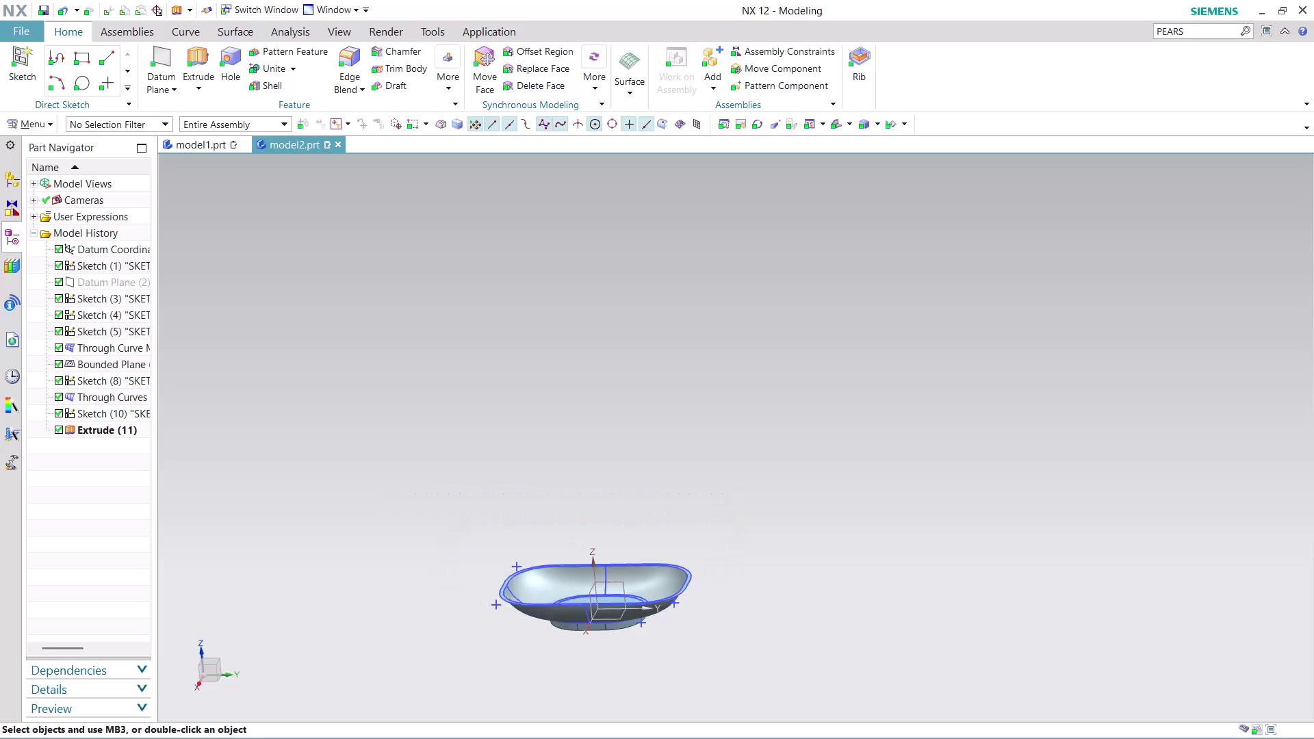
Orbit the bowl to a level, side-on view of the rim wall.
scroll(up, 3)
middle_drag(771, 599, 803, 532)
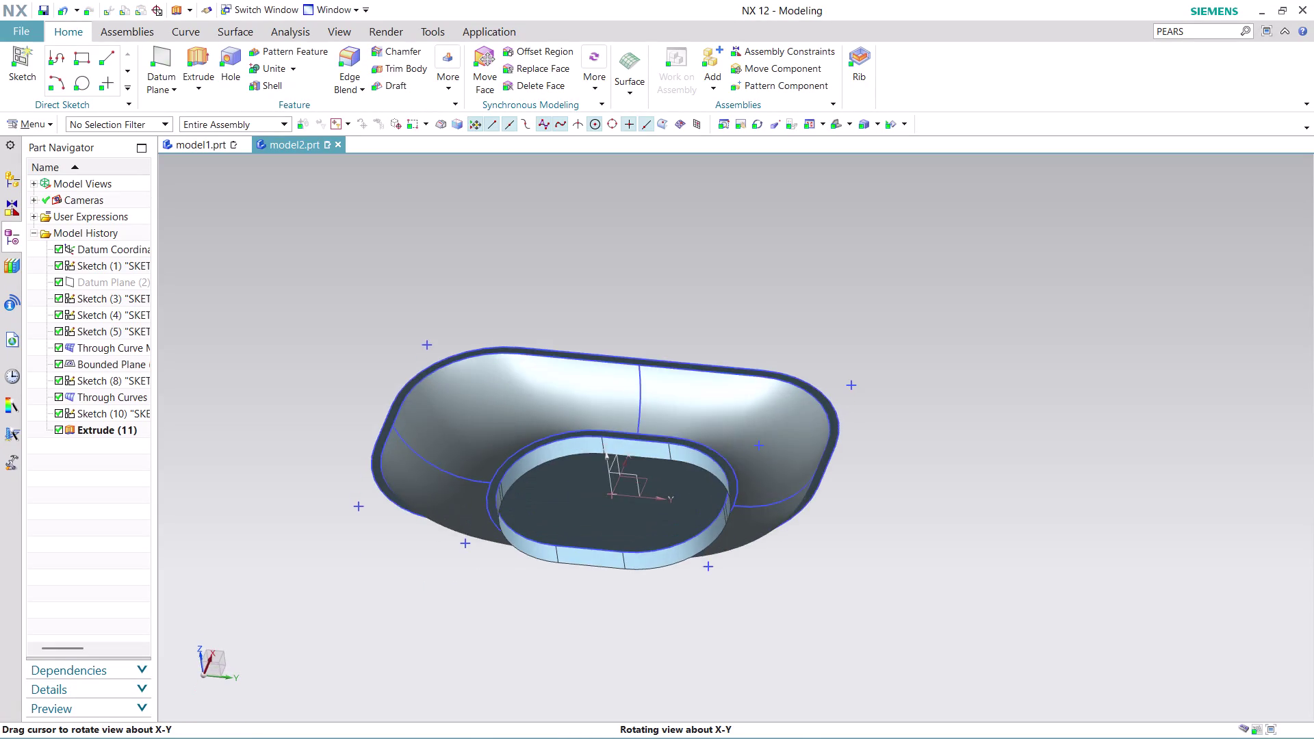
middle_drag(803, 532, 783, 566)
scroll(up, 3)
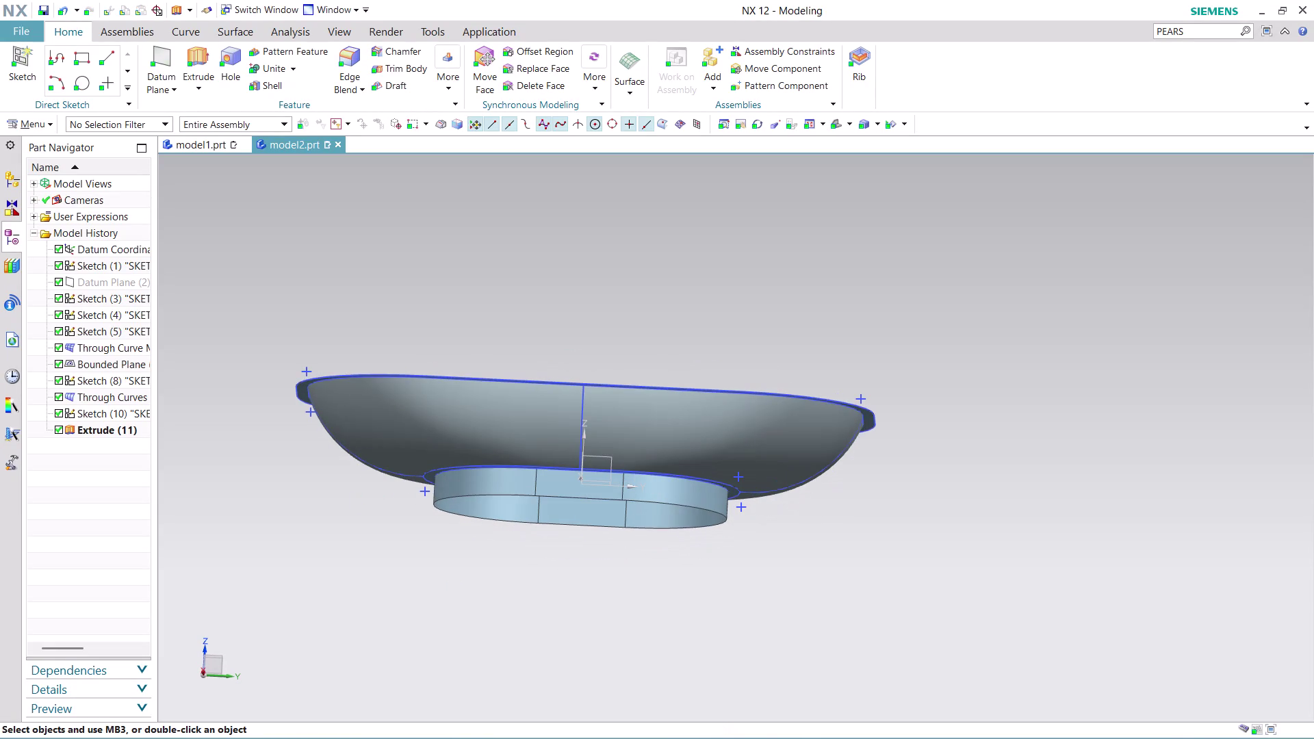
middle_drag(674, 563, 683, 581)
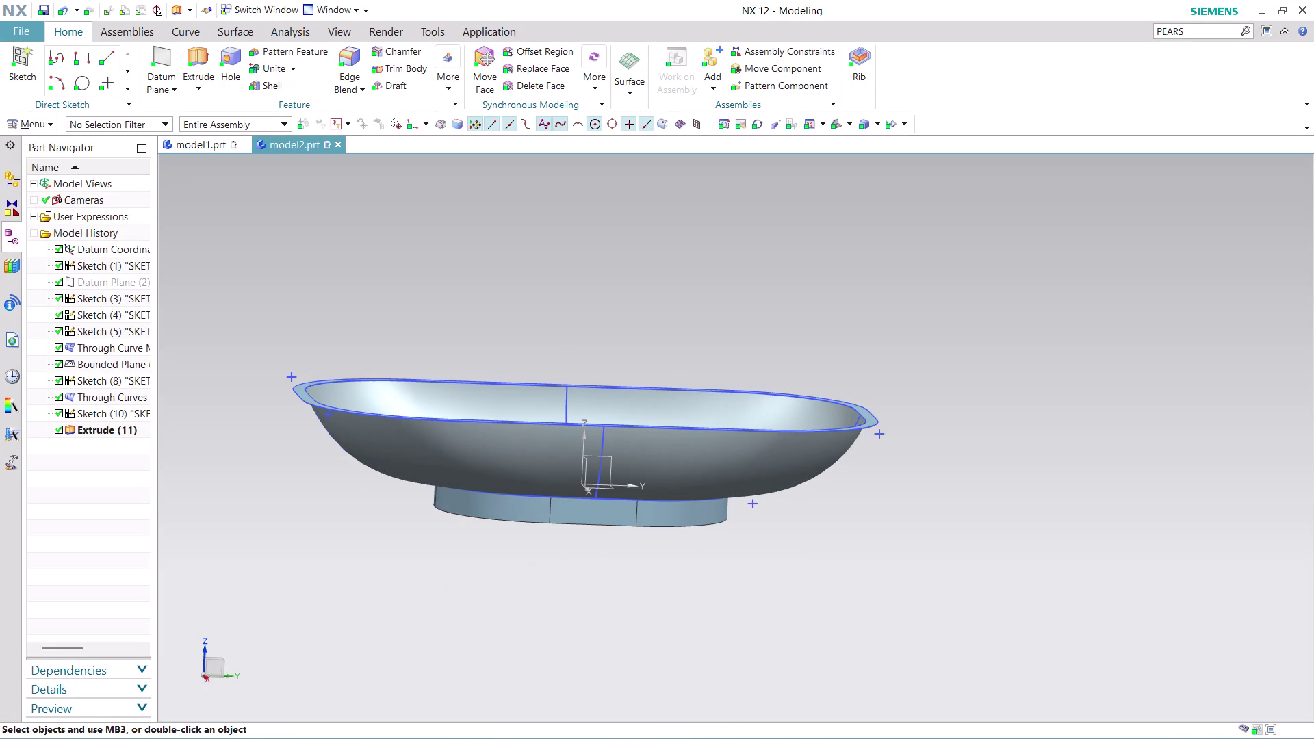
middle_drag(679, 576, 677, 566)
middle_click(676, 566)
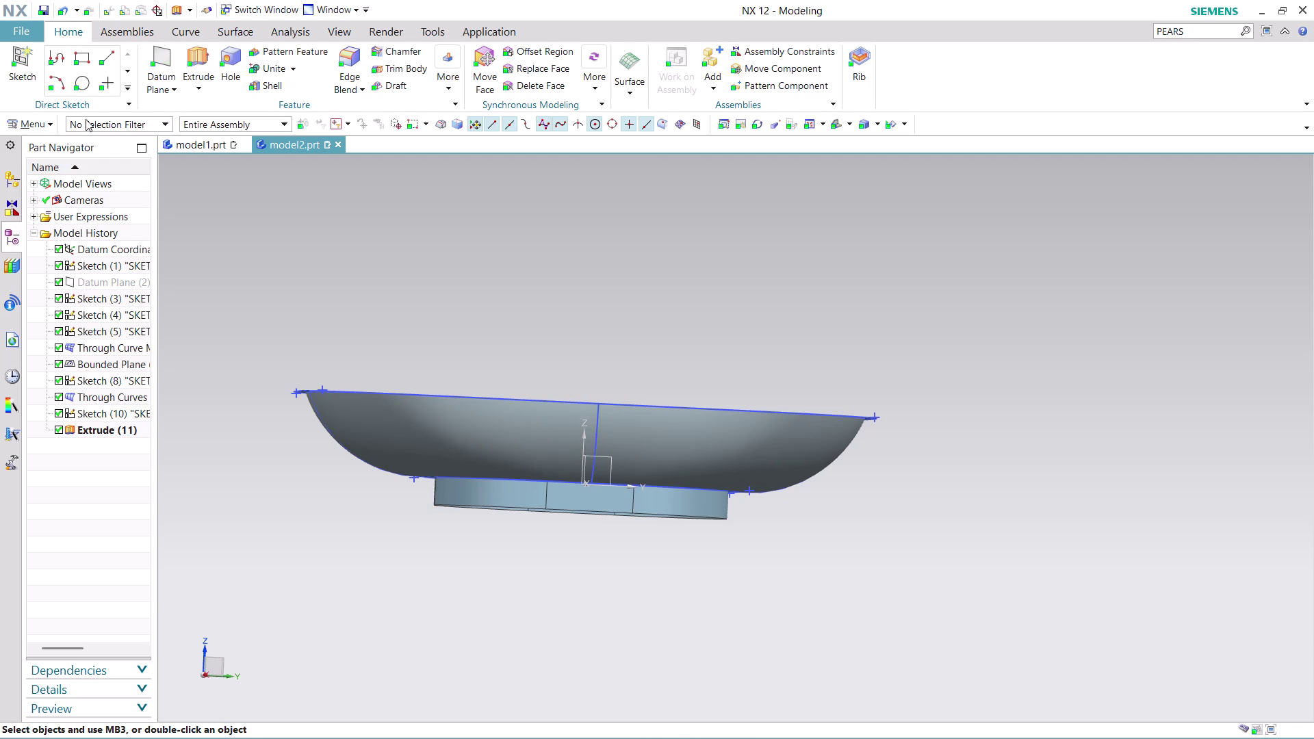
Create a sketch on the rim's side face with horizontal vector and origin point set.
click(42, 121)
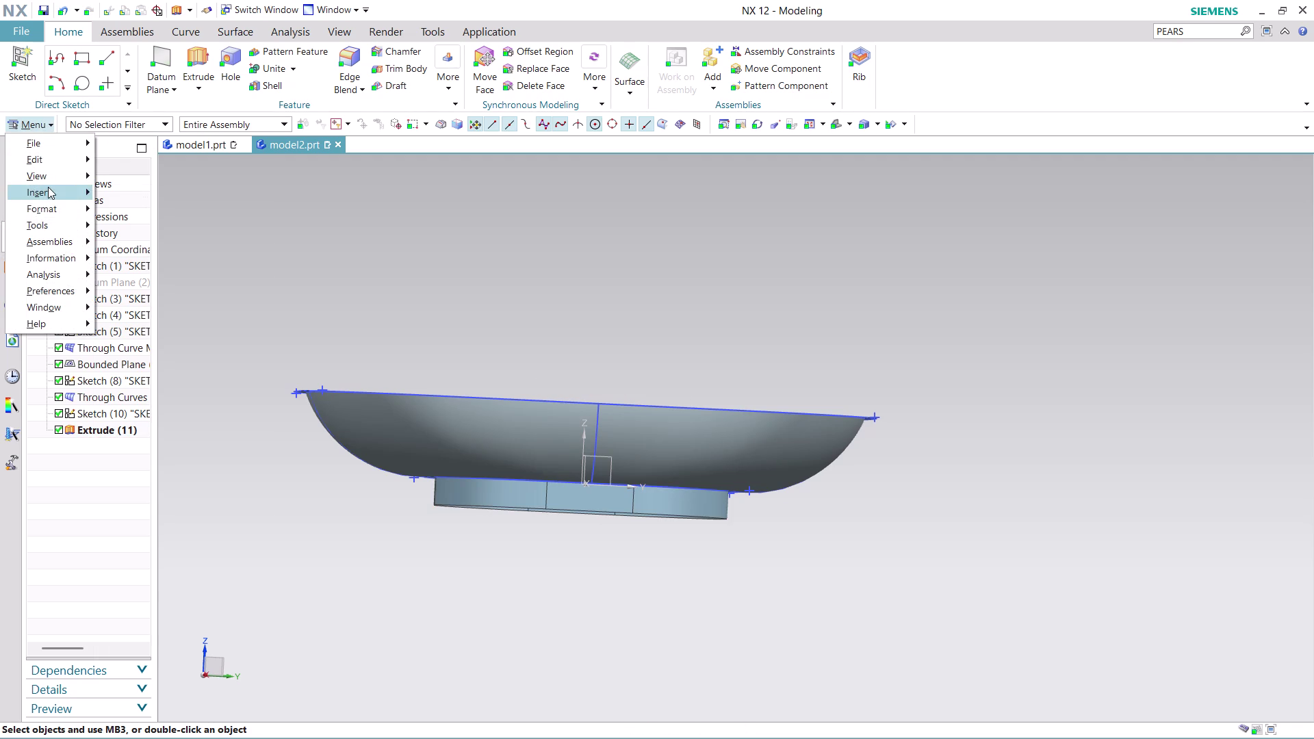
click(159, 207)
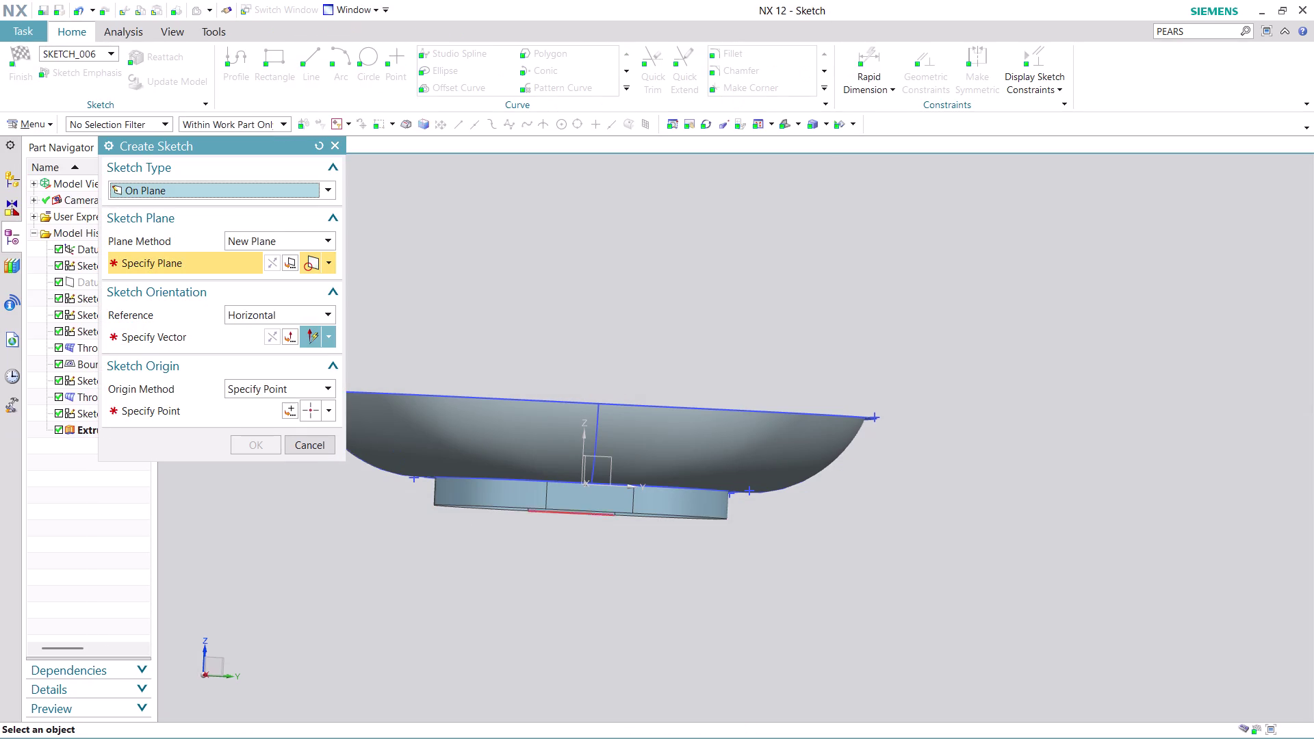
click(610, 468)
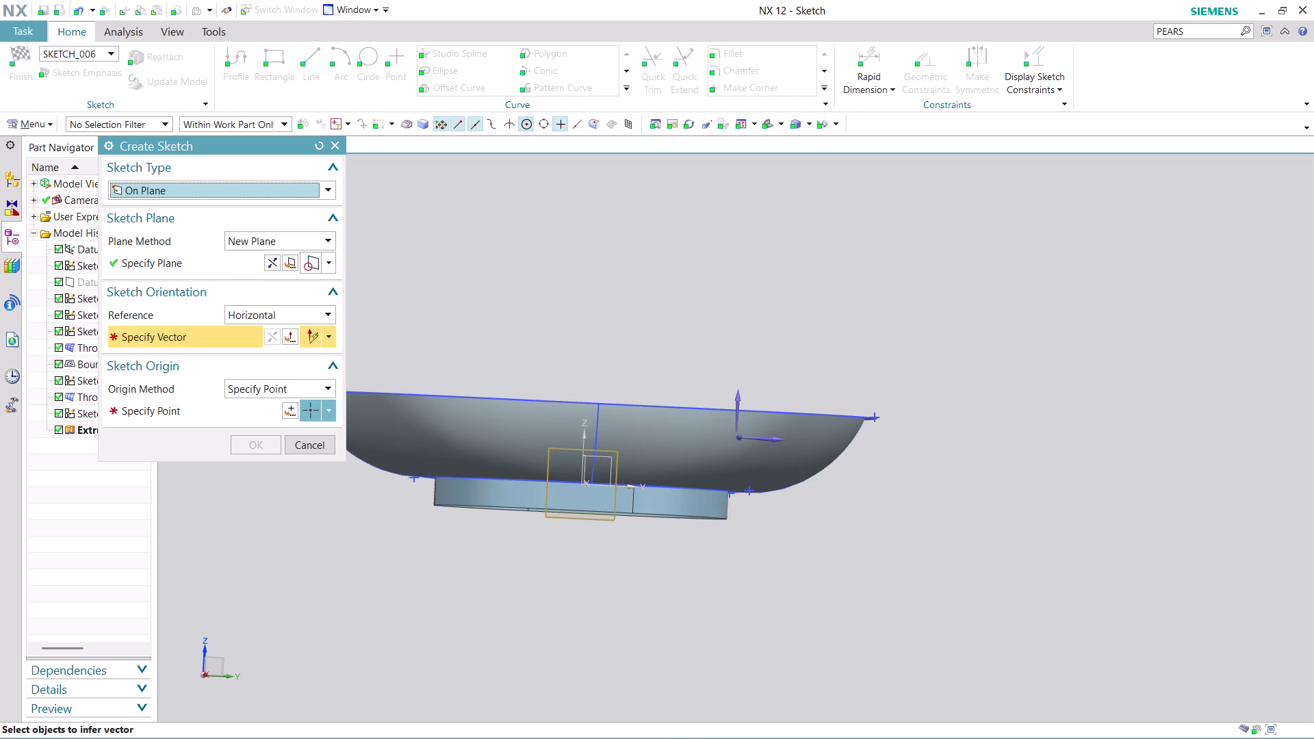
click(775, 441)
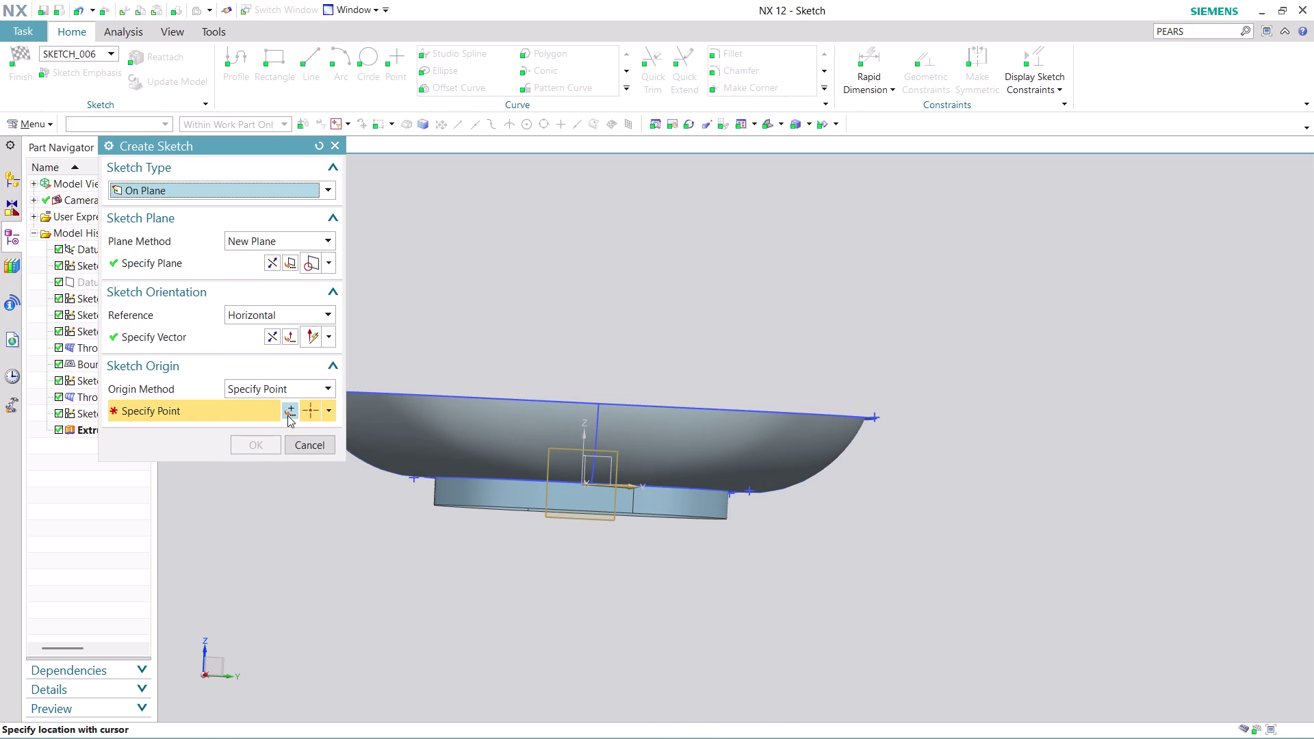
click(288, 415)
click(262, 430)
click(262, 443)
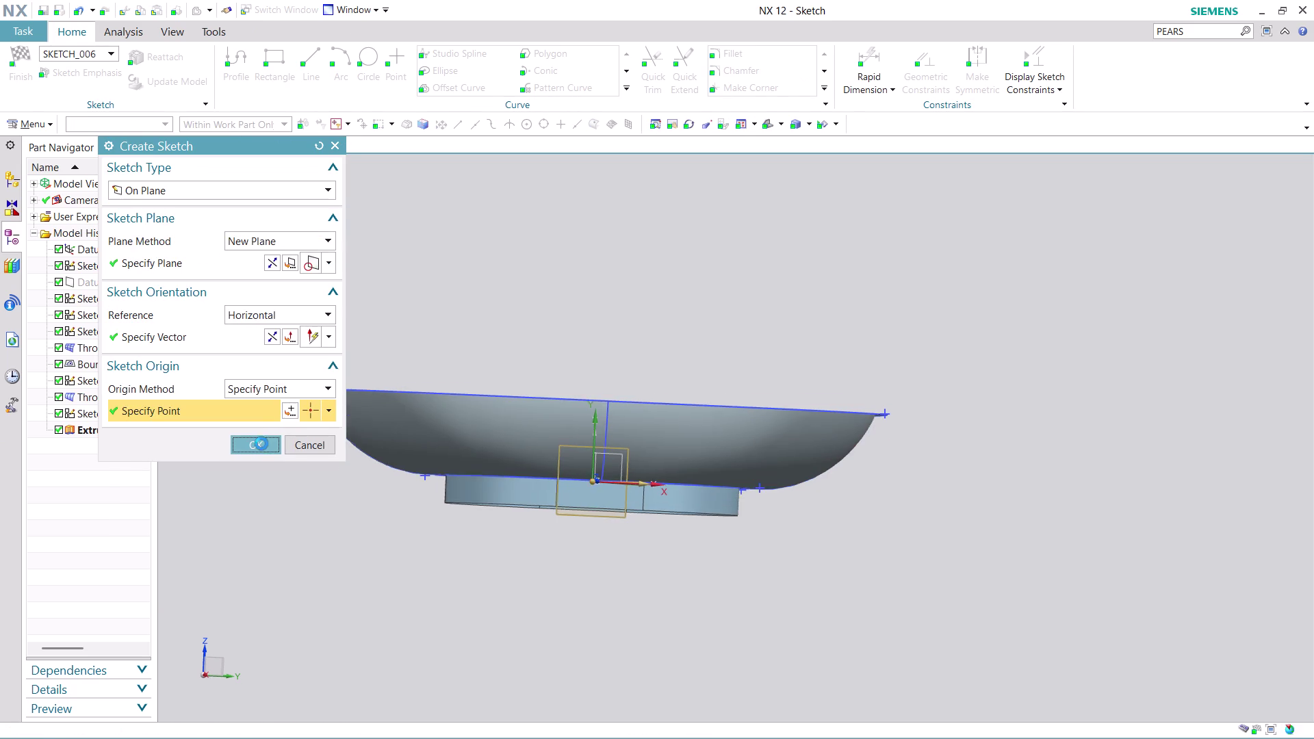
scroll(up, 3)
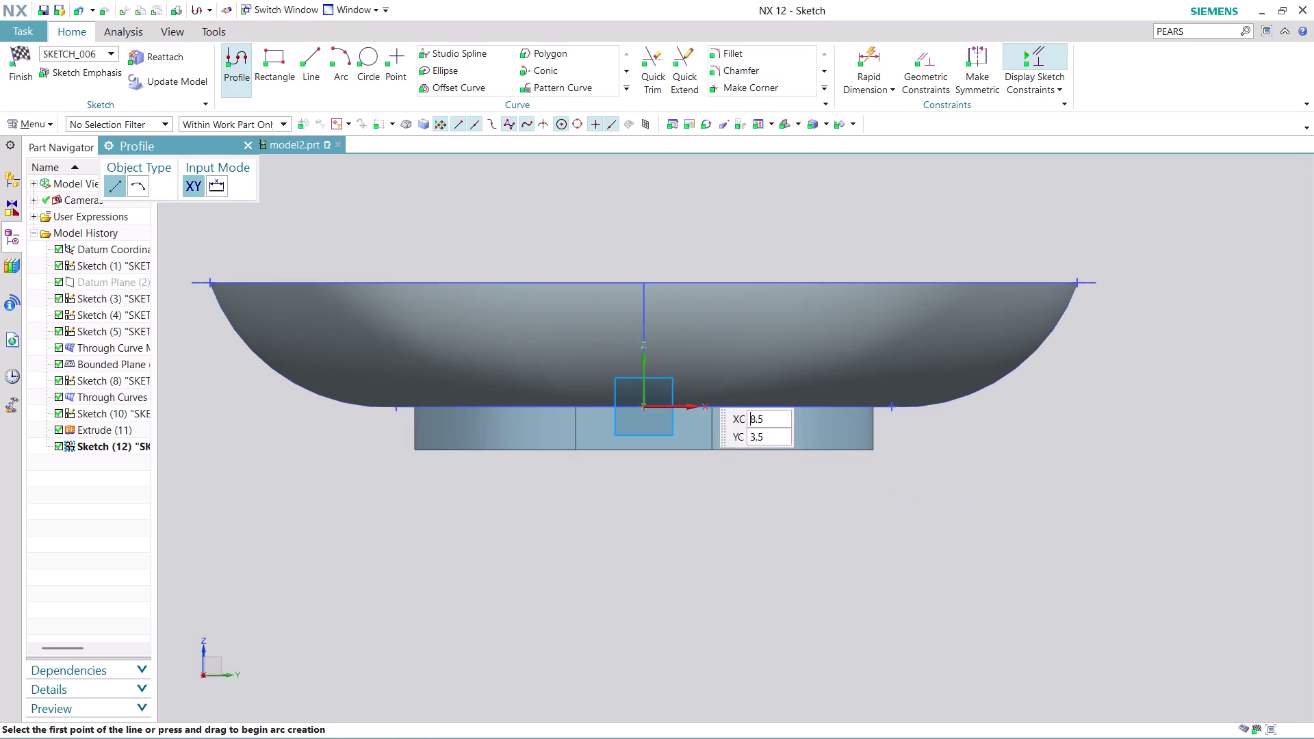
Try an arc across the rim's bottom edge with radius 15, then 10, and undo it.
scroll(up, 3)
scroll(up, 3)
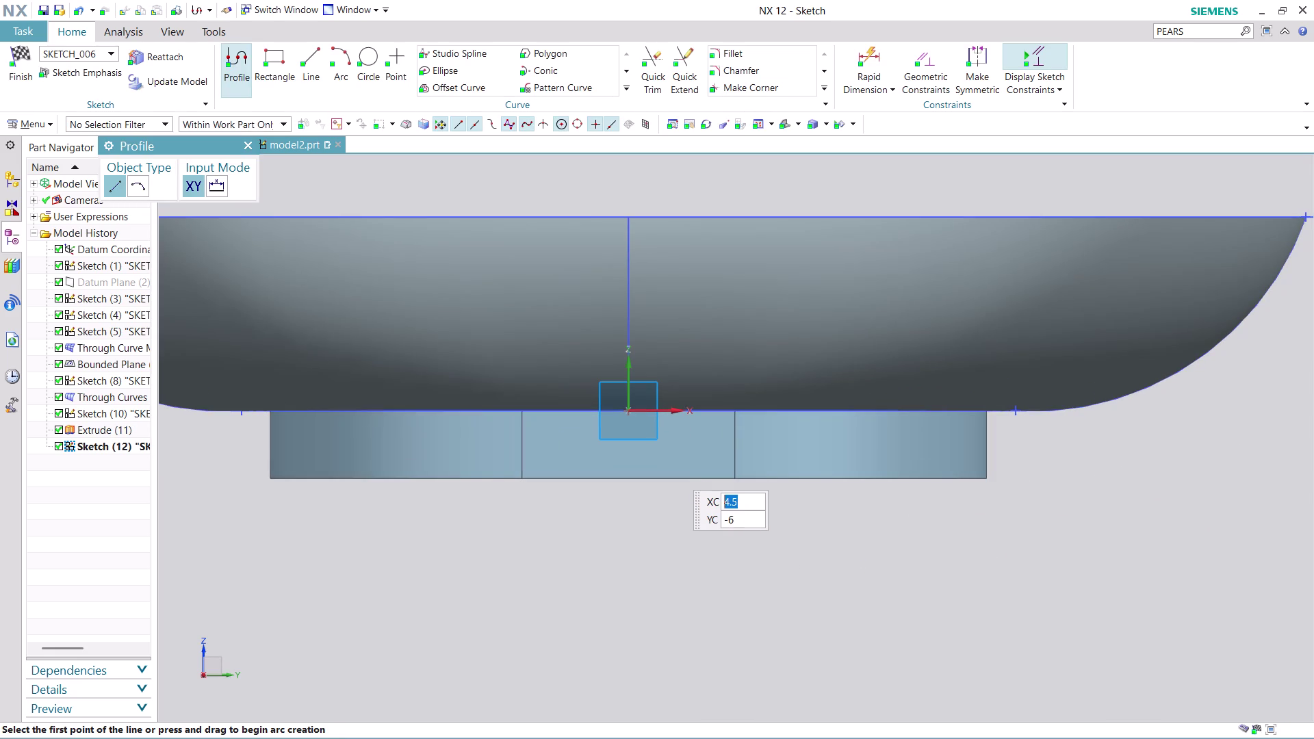
click(339, 54)
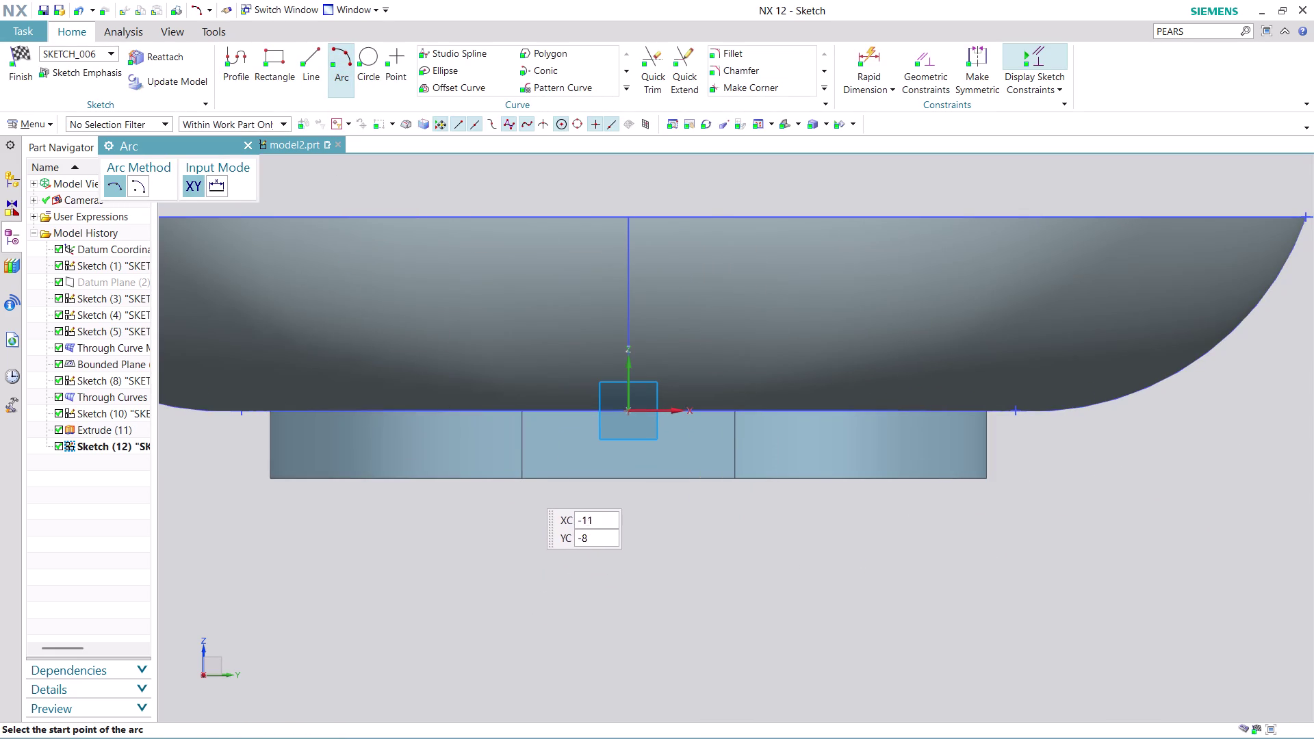
click(522, 478)
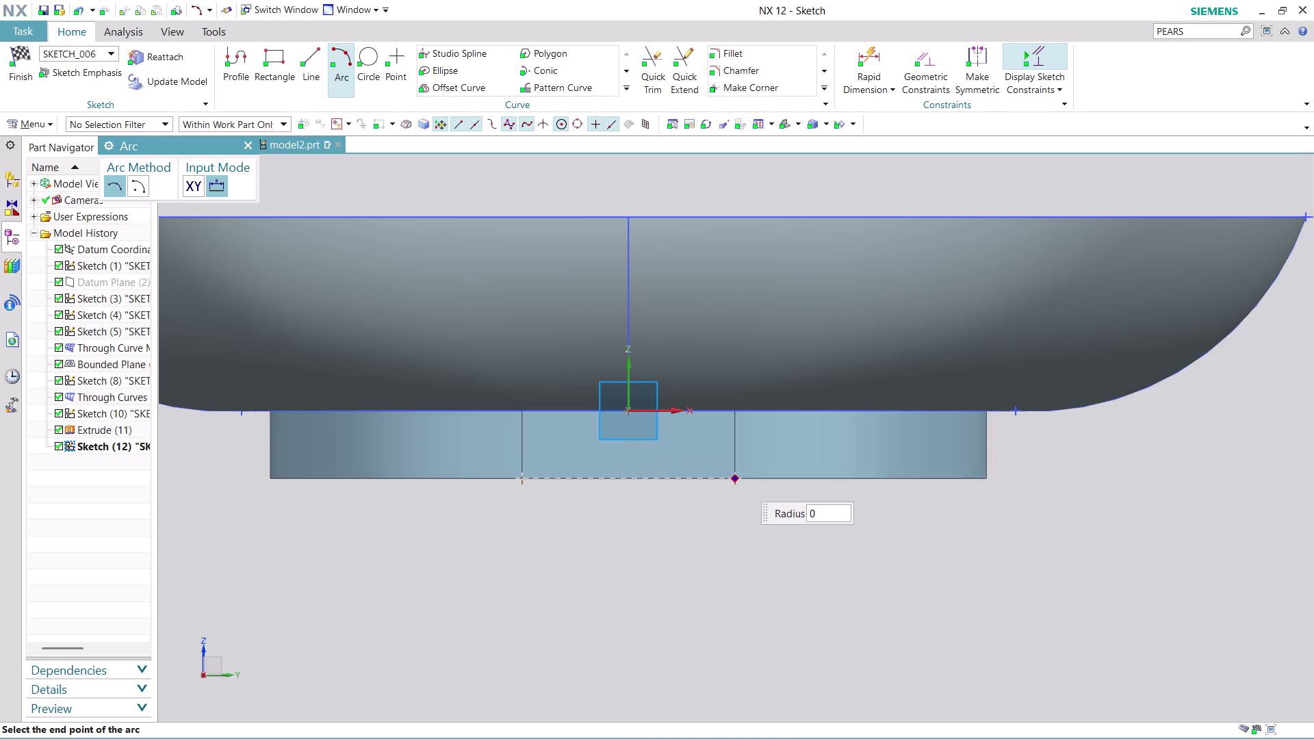
click(738, 479)
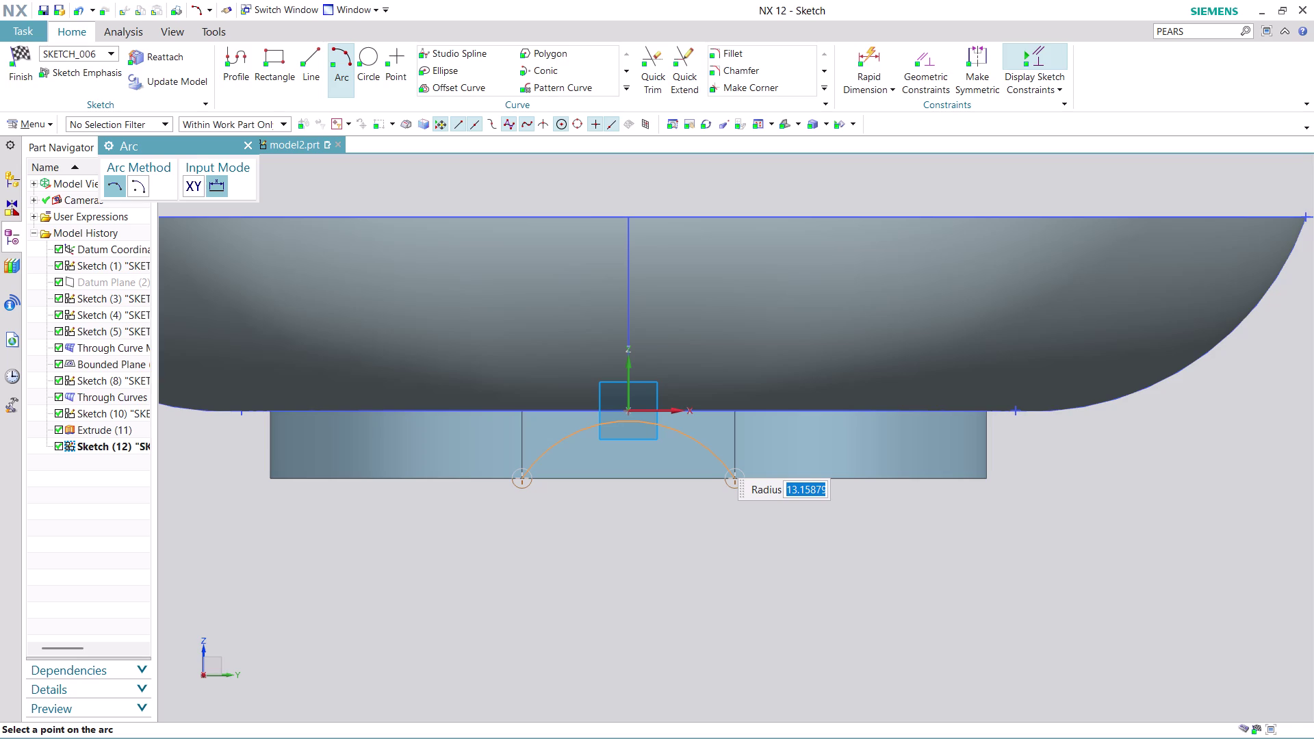
text(15)
key(Return)
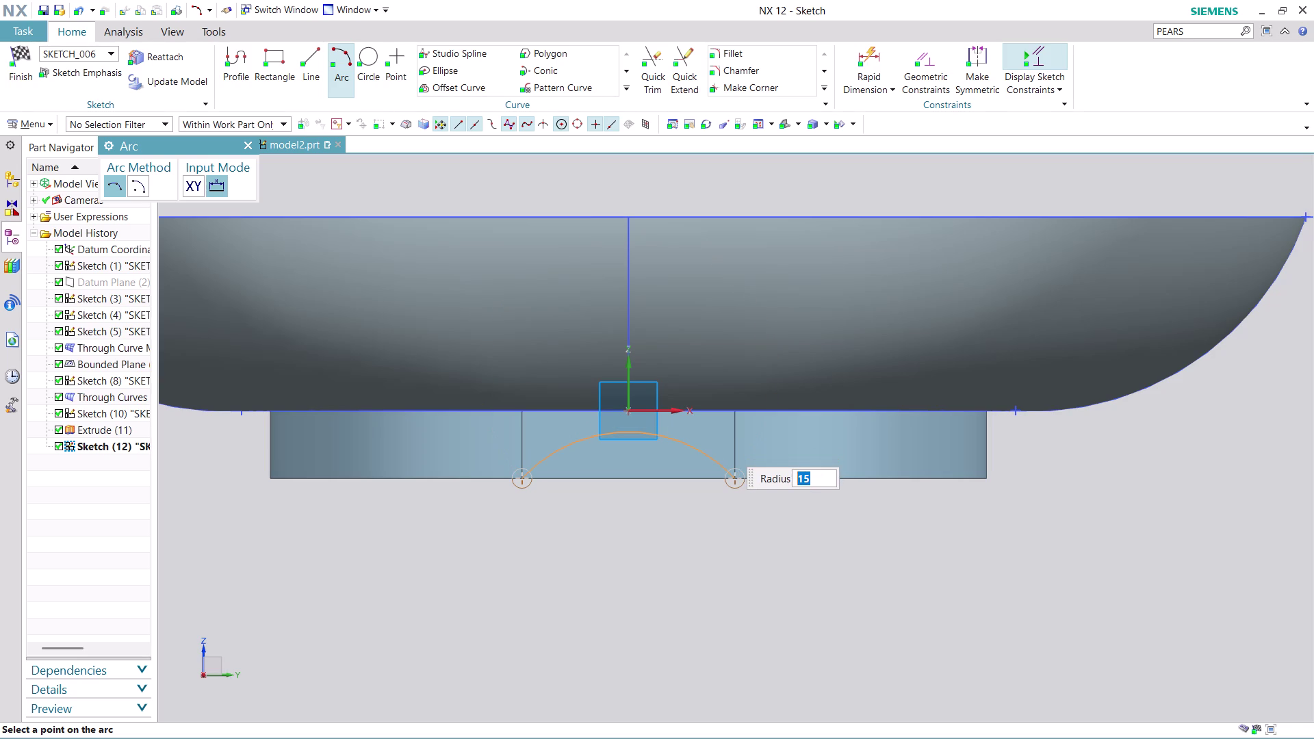
text(10)
key(Return)
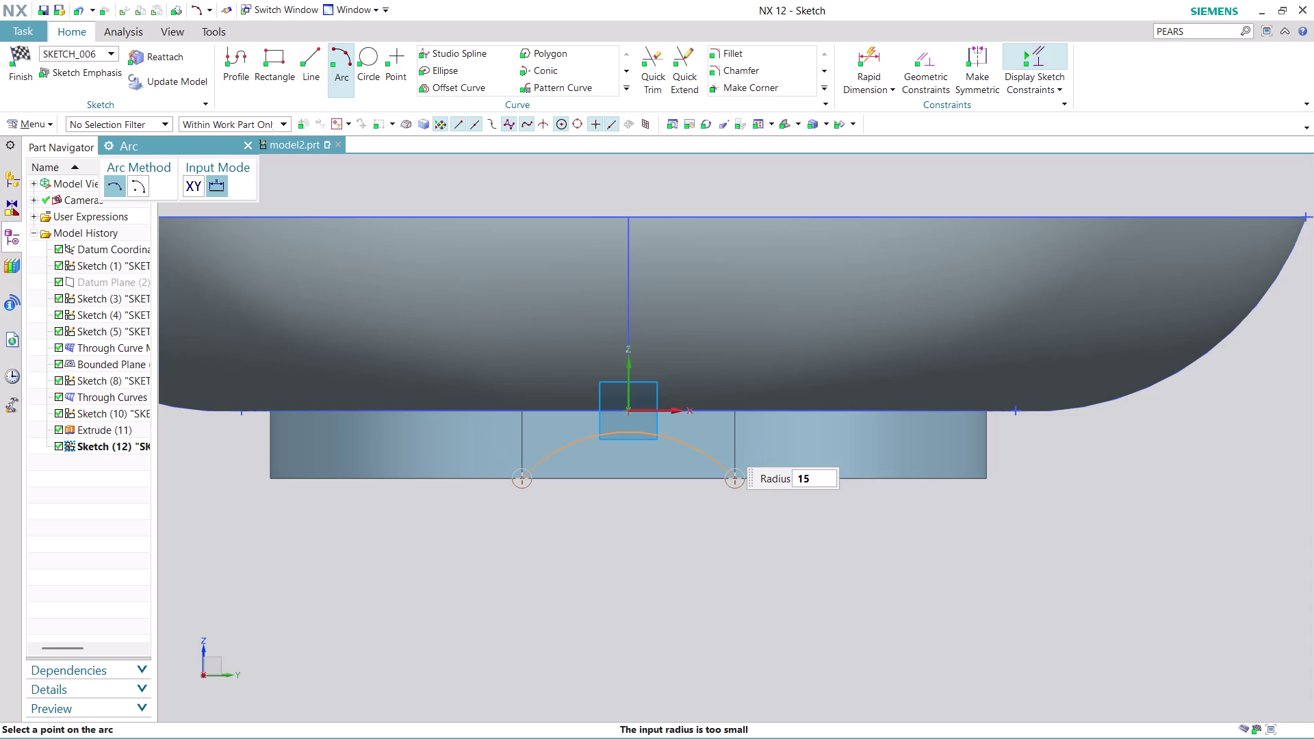
key(ctrl+z)
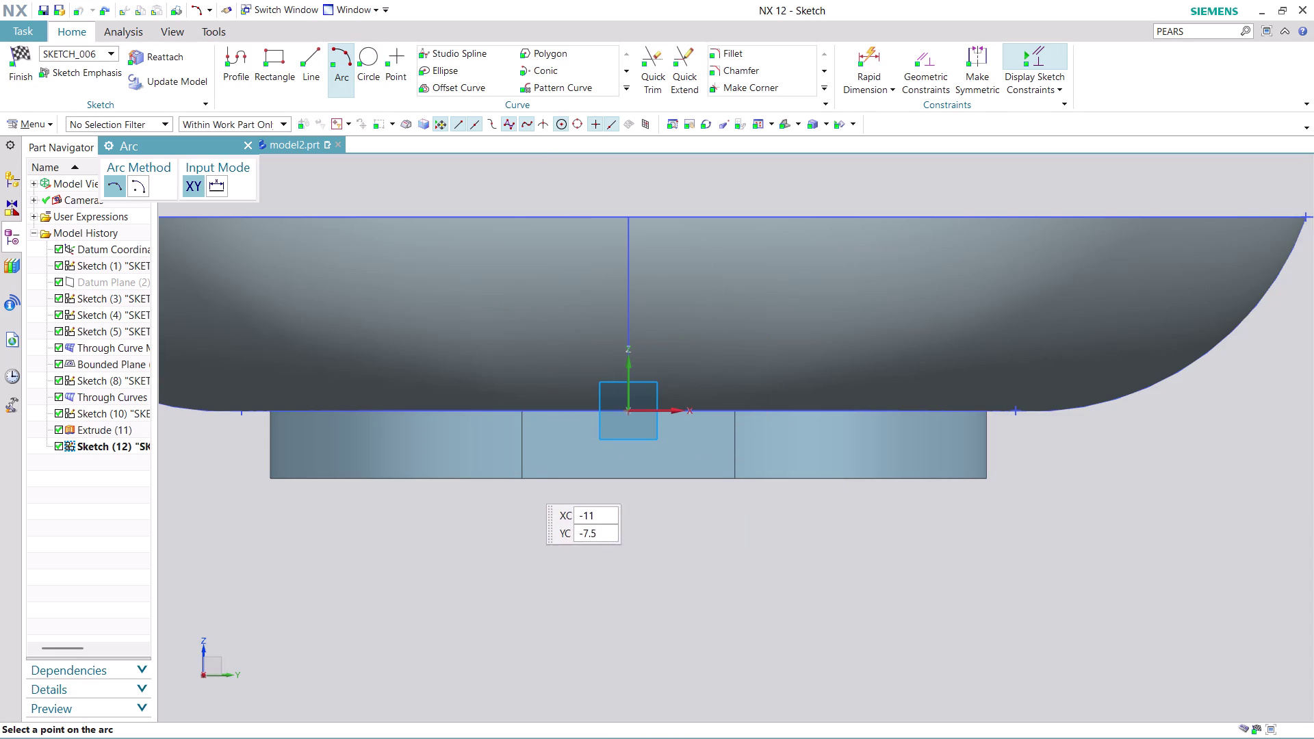
Draw a radius-12 arc between the bottom-edge endpoints, bulging upward.
click(519, 477)
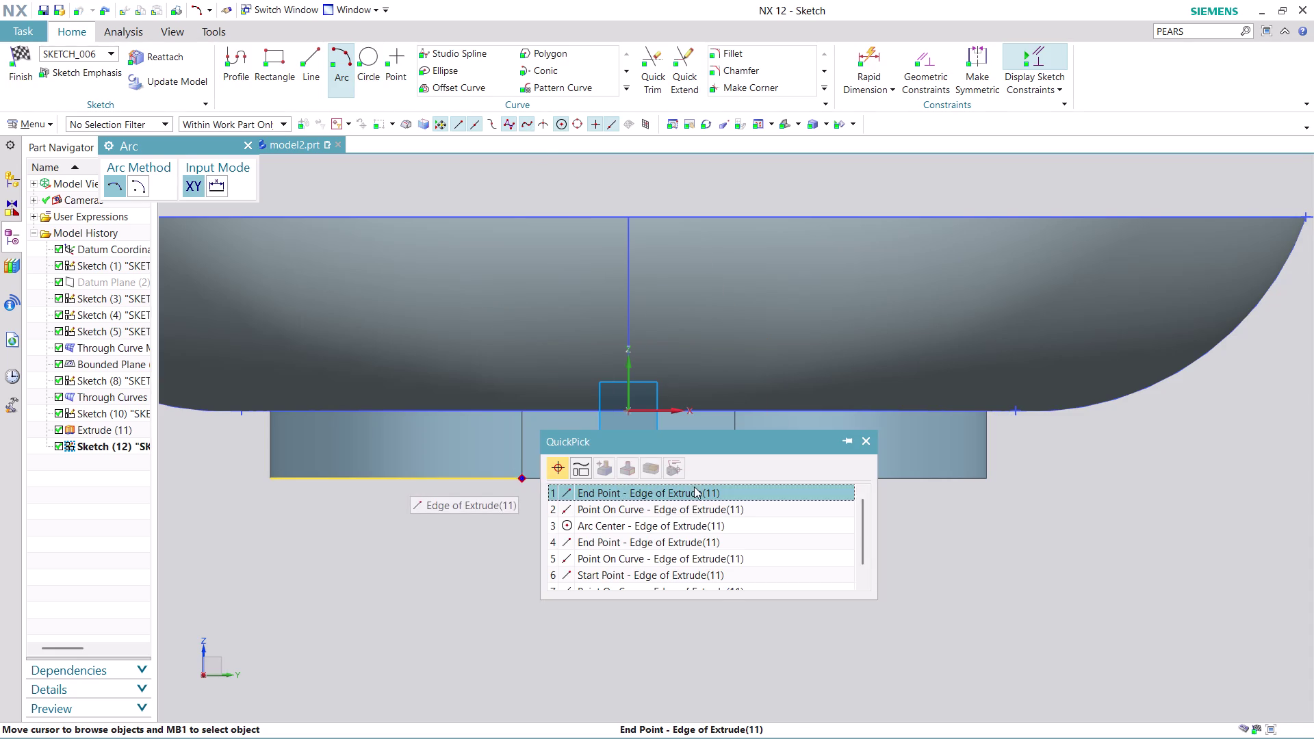
click(694, 491)
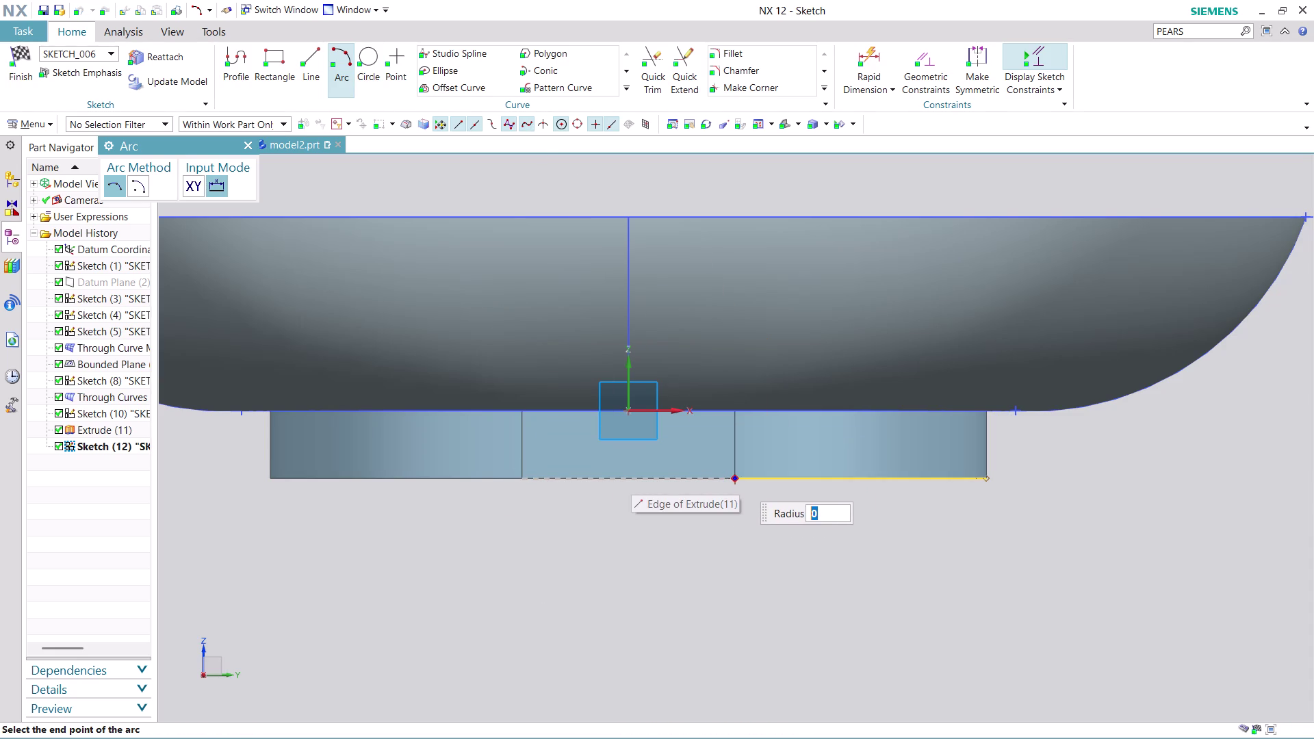
click(736, 476)
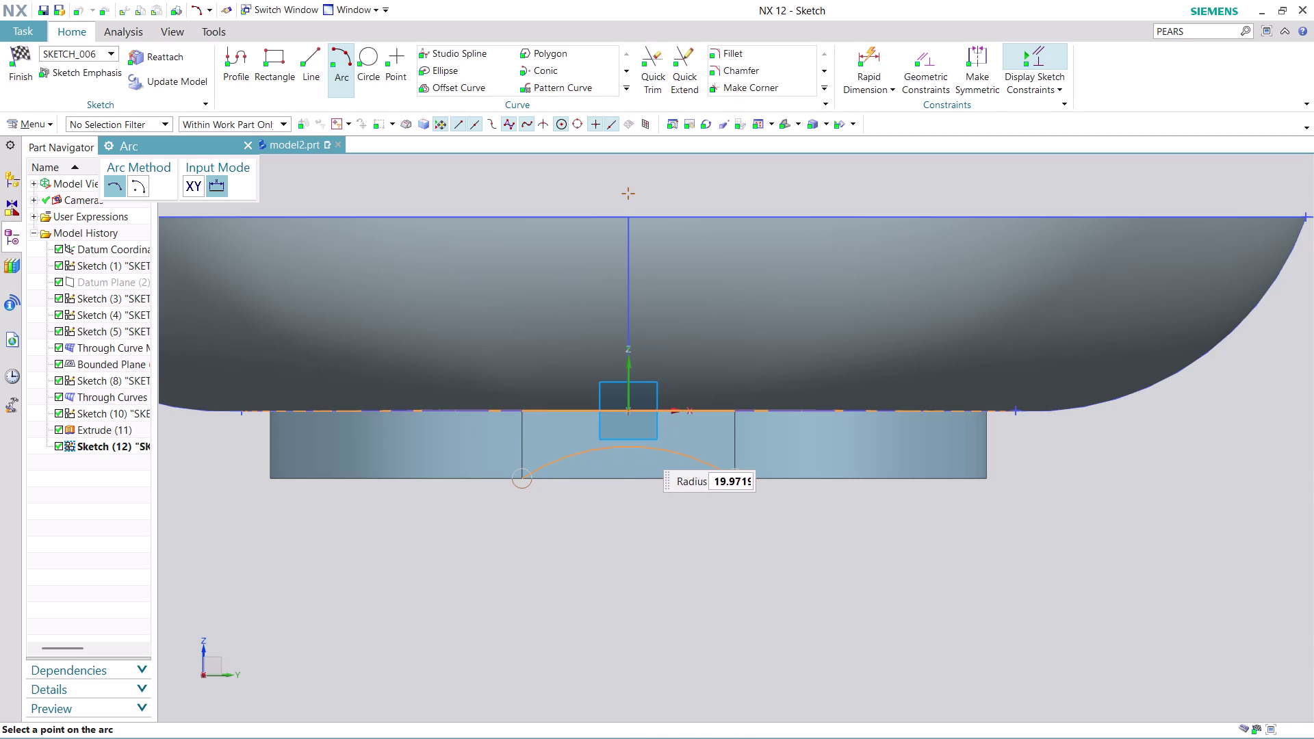
text(12)
key(Return)
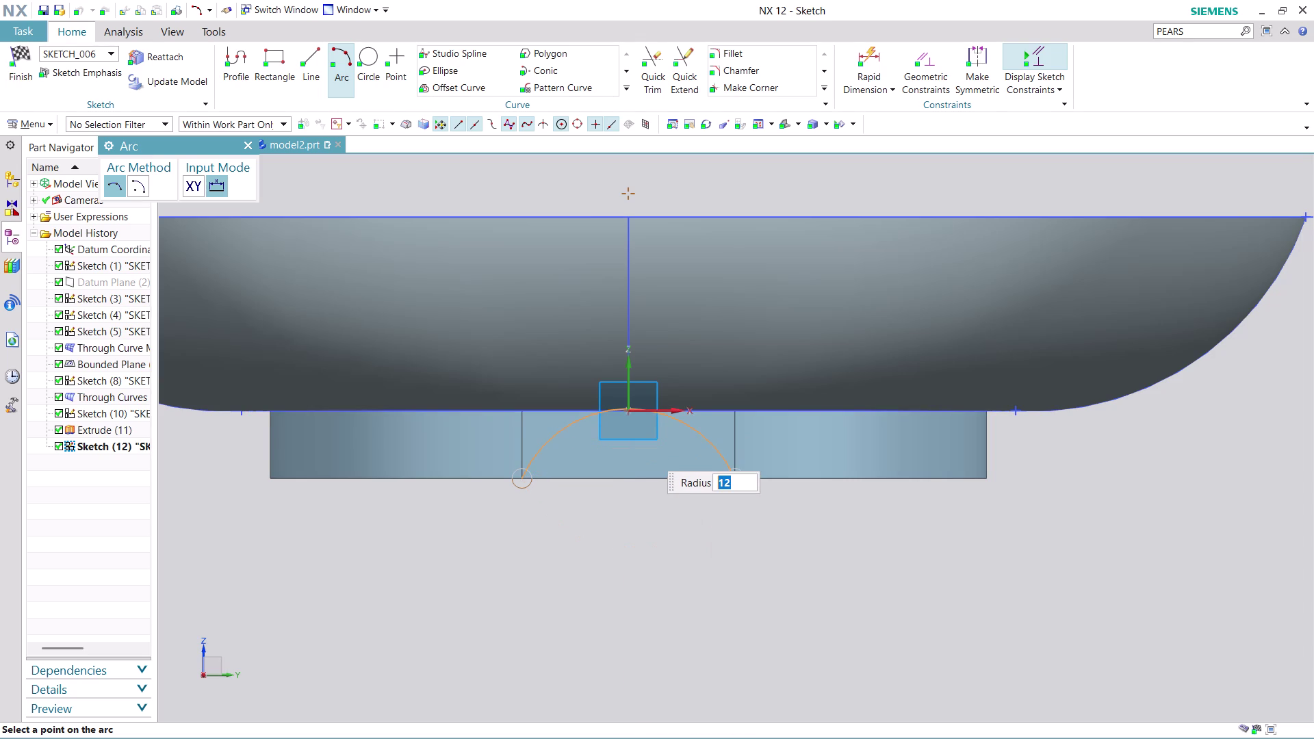
click(645, 449)
scroll(down, 3)
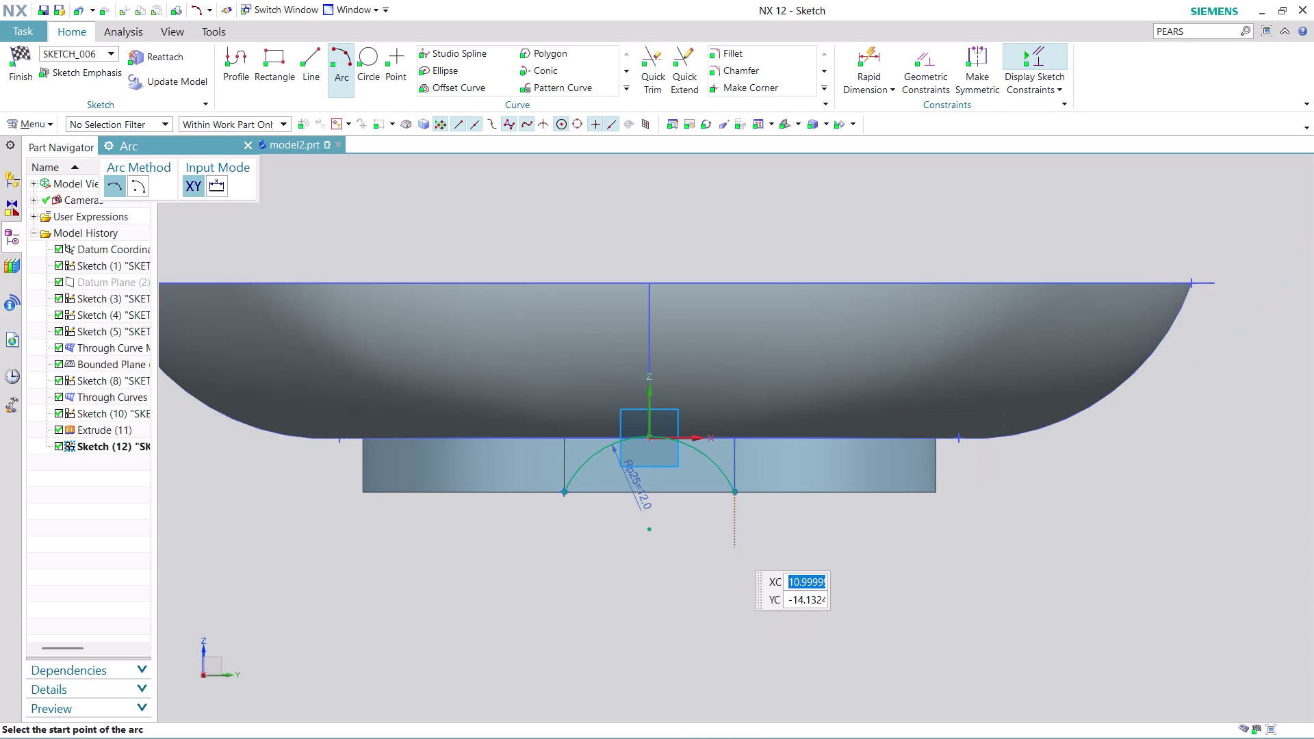
key(Escape)
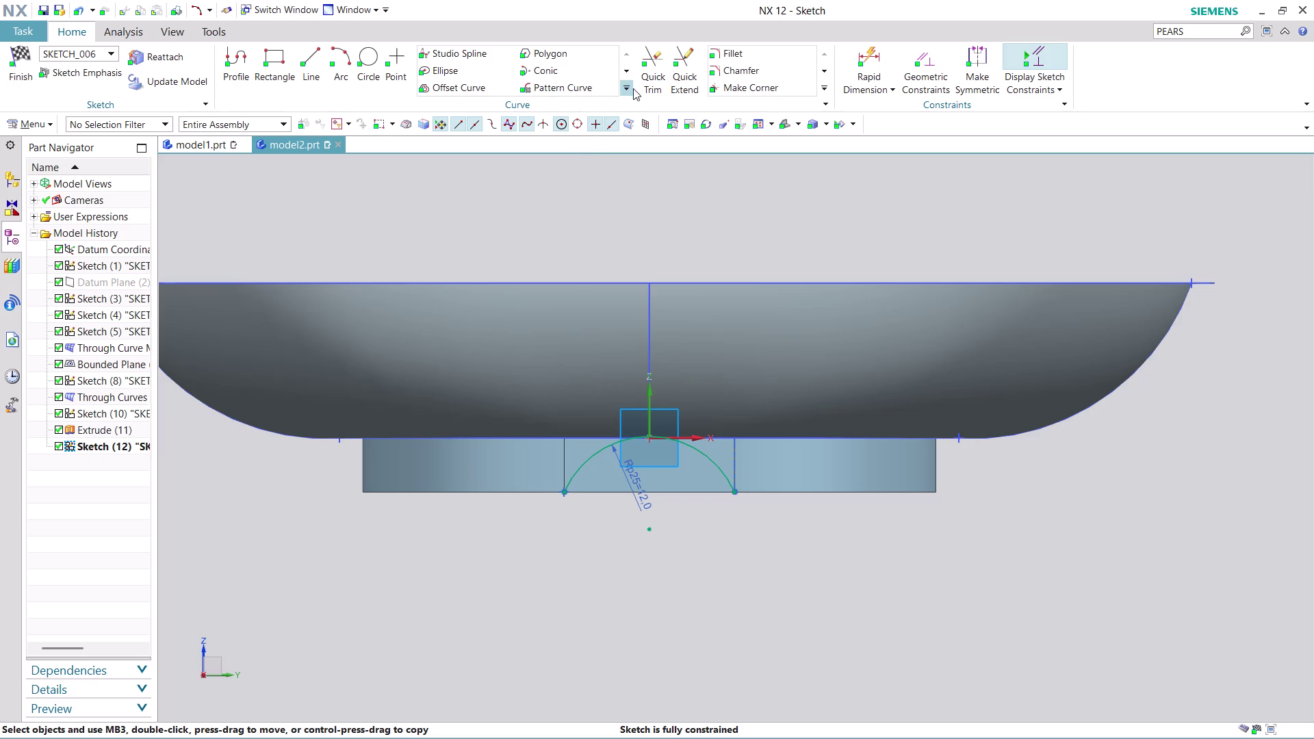
Close the arc with a straight line between its two ends along the bottom edge.
click(311, 56)
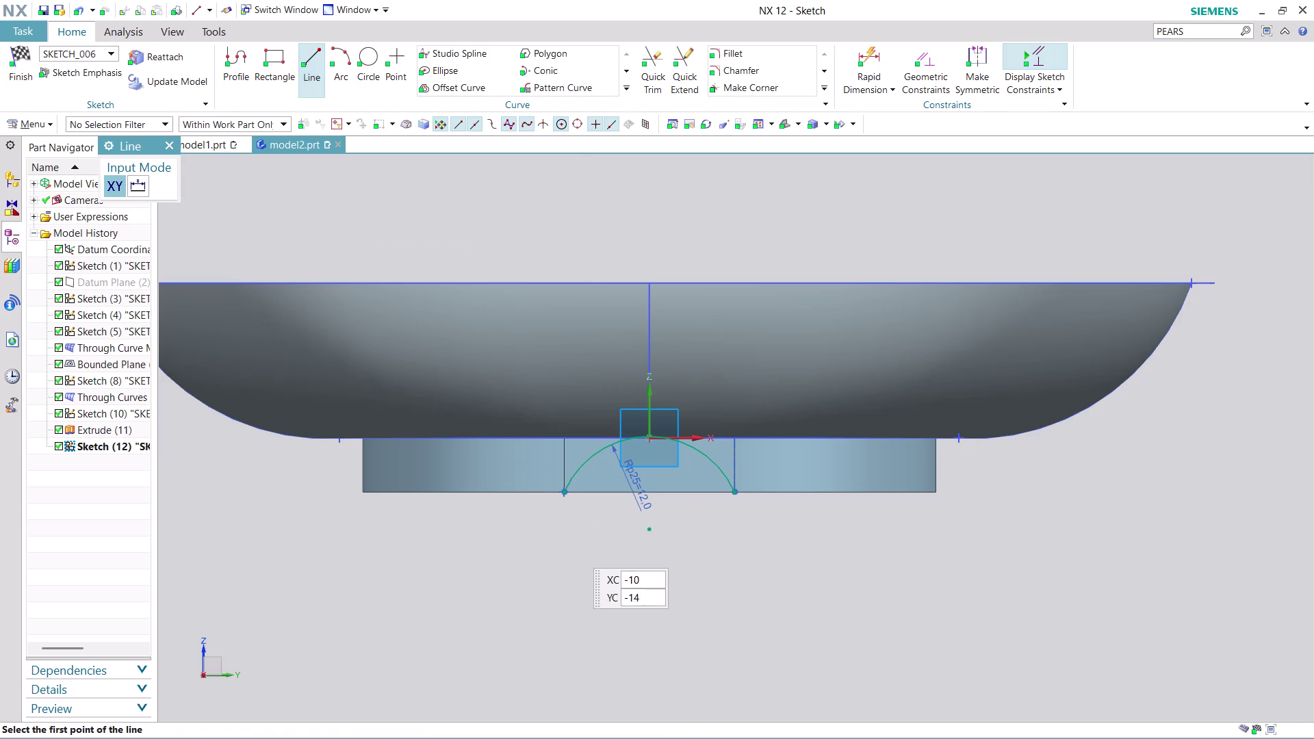
drag(567, 493, 740, 495)
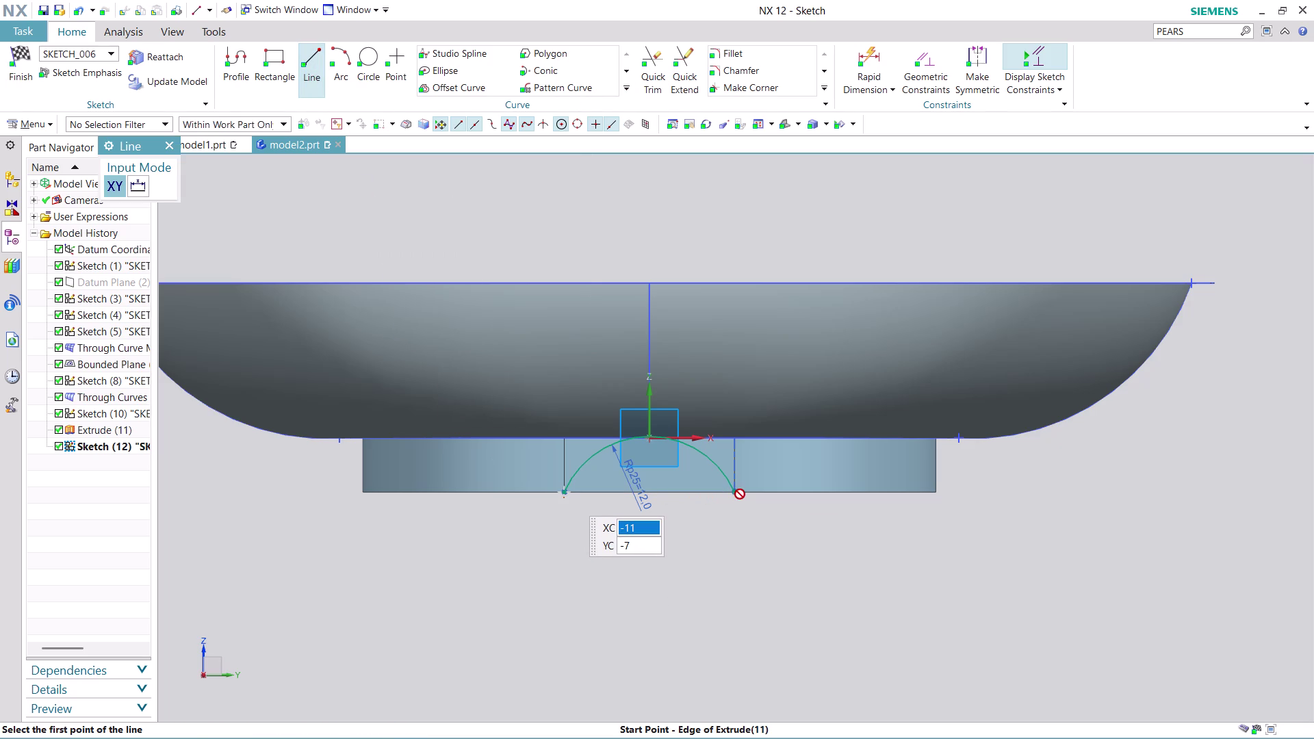
drag(740, 494, 739, 495)
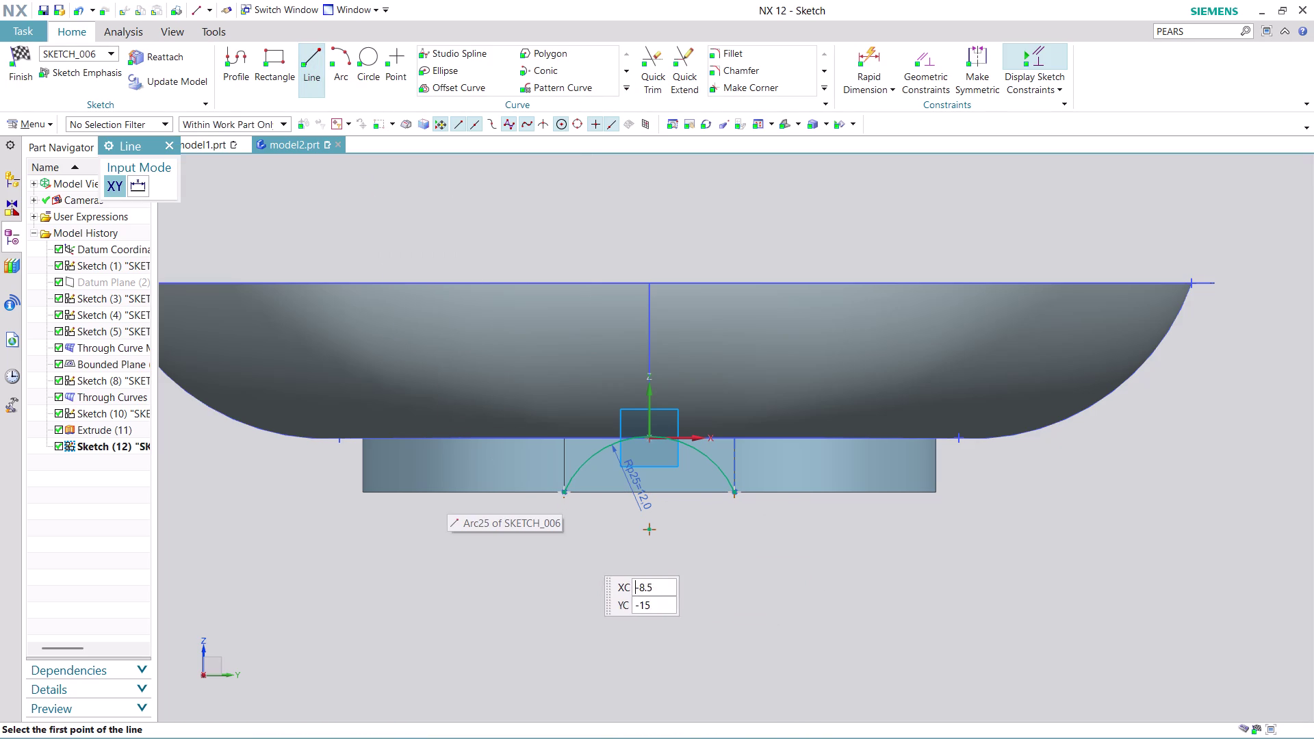
key(Escape)
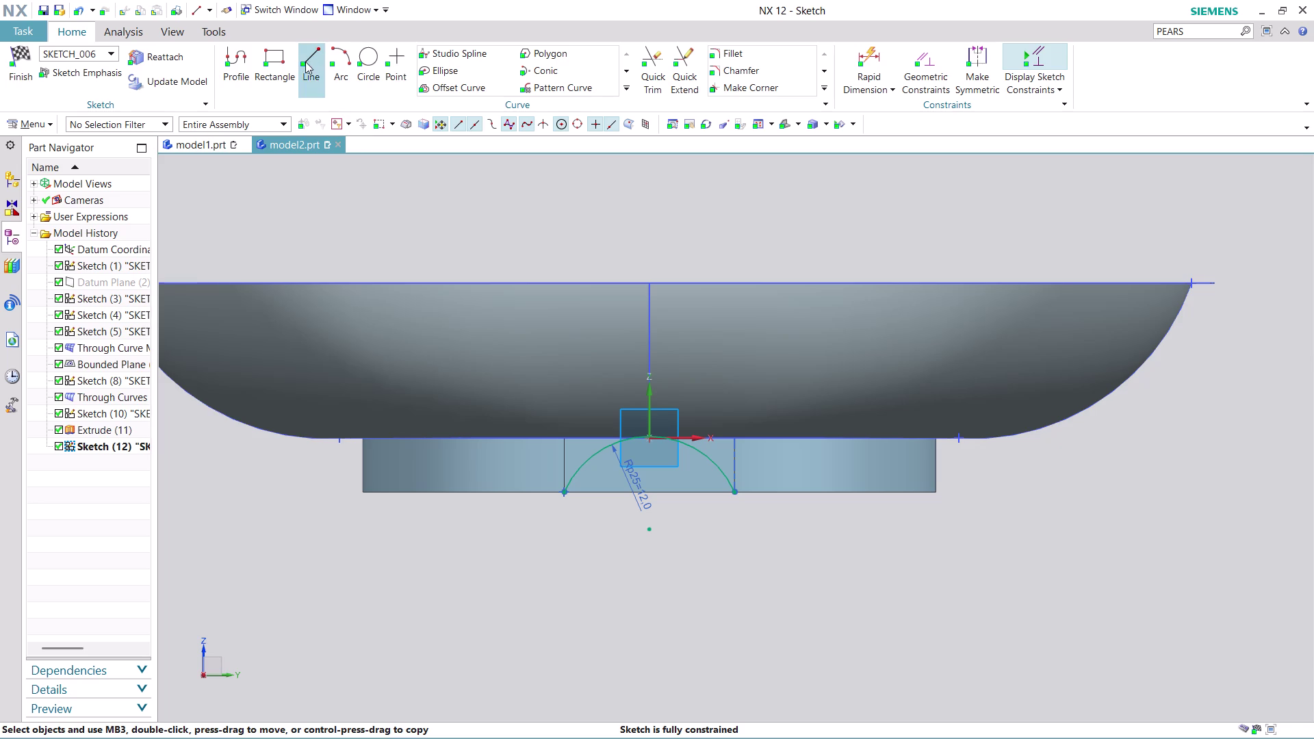
click(312, 58)
click(566, 493)
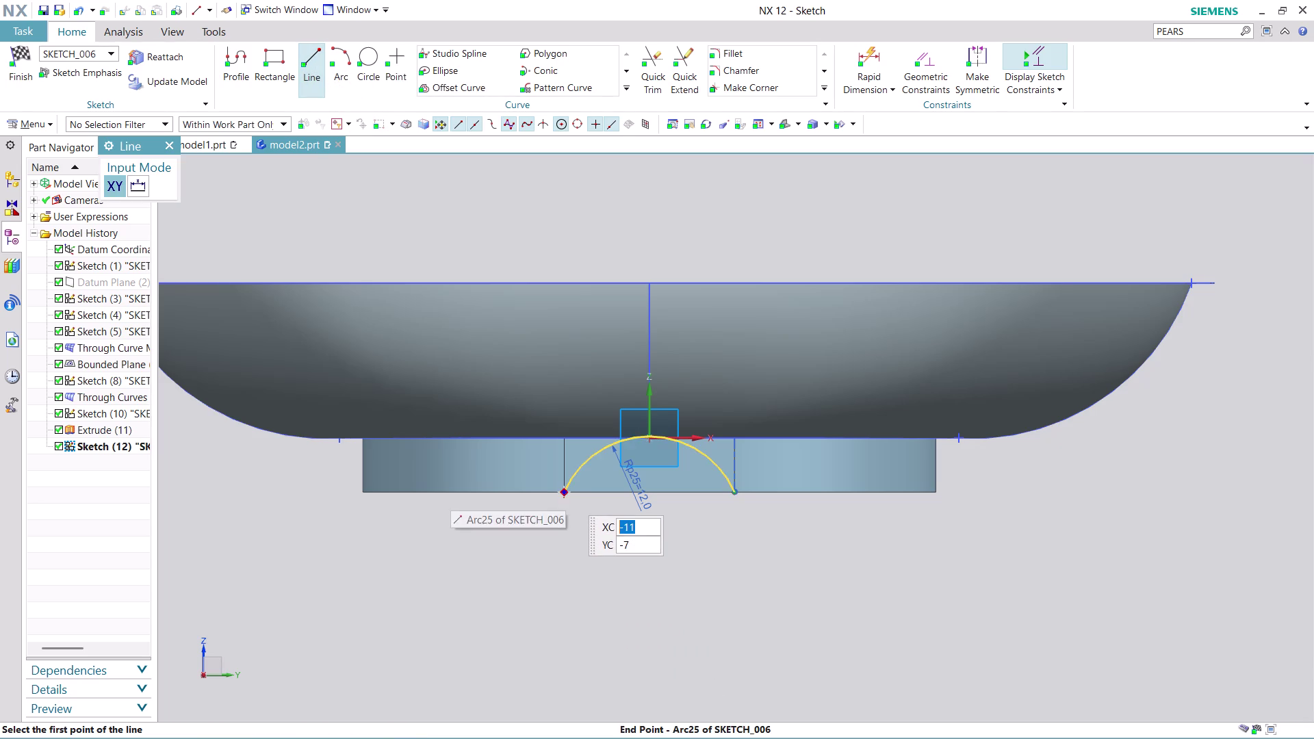
click(735, 495)
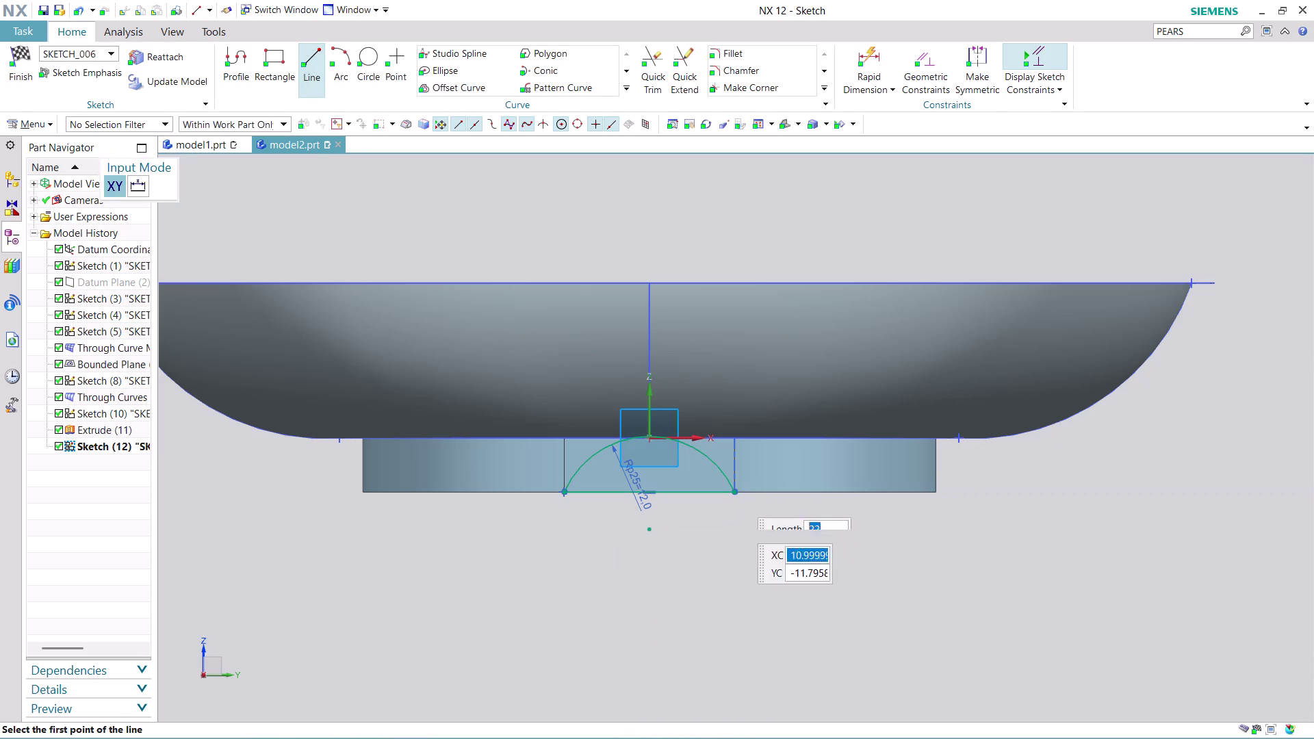
key(Escape)
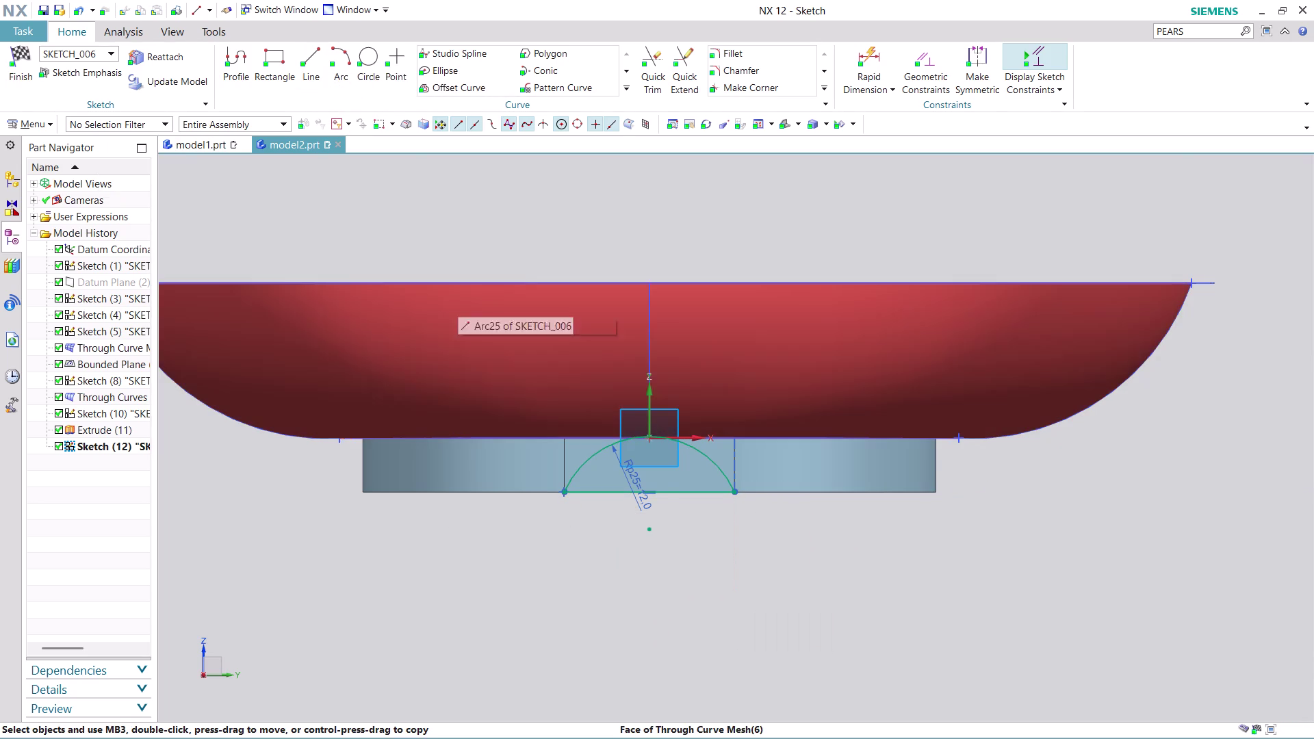
Finish the sketch and orbit the model to view the rim wall from below.
click(27, 66)
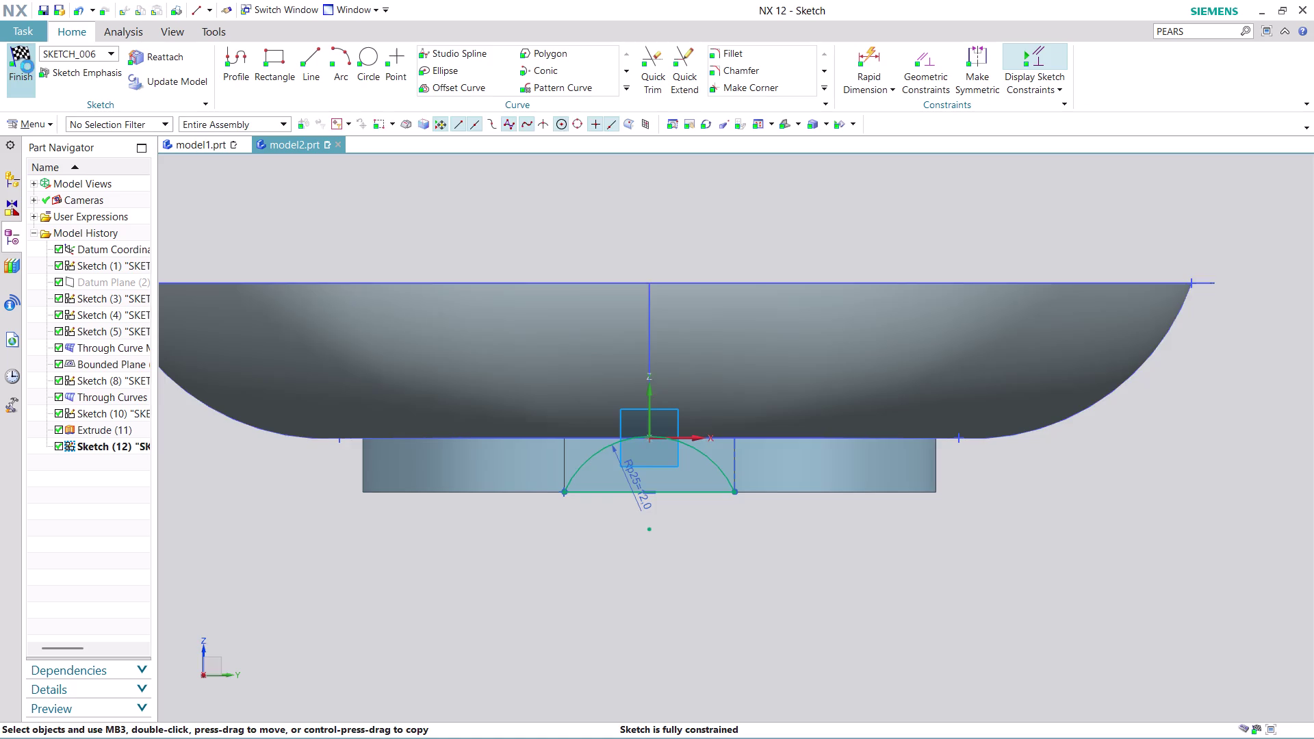
scroll(up, 3)
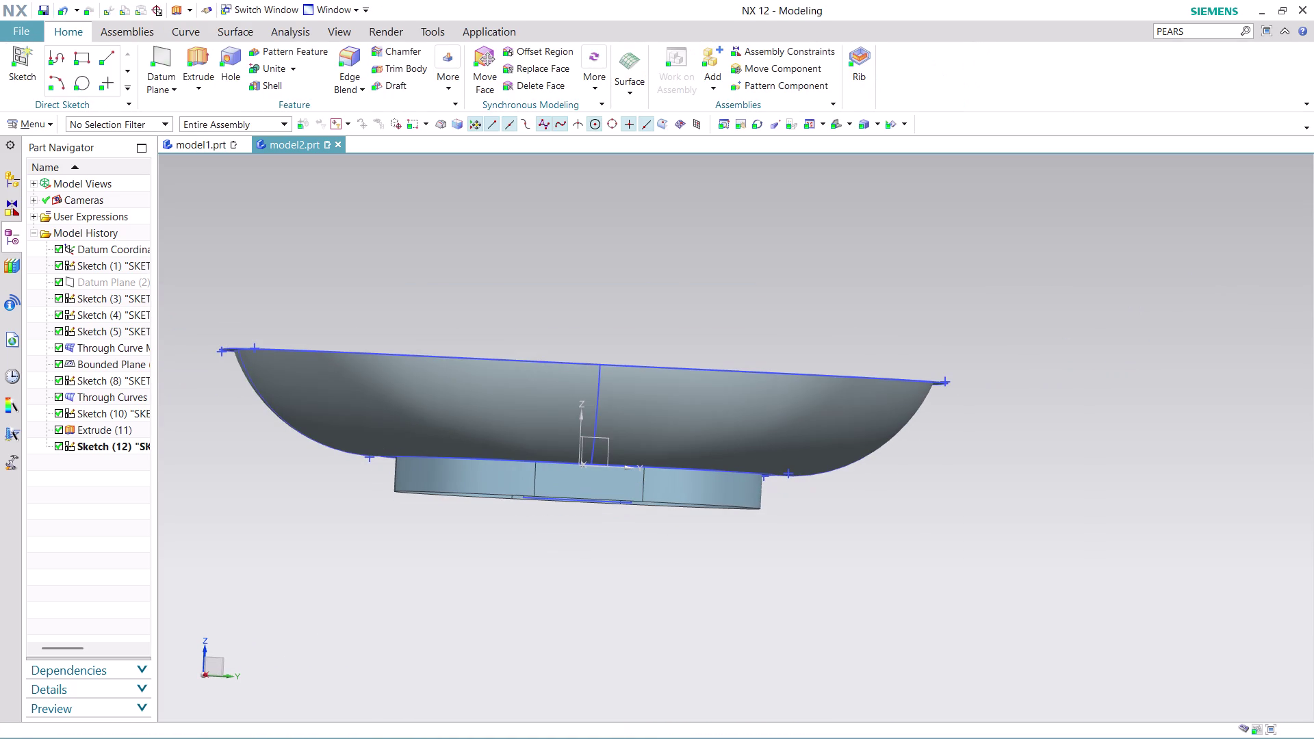
middle_drag(593, 560, 617, 528)
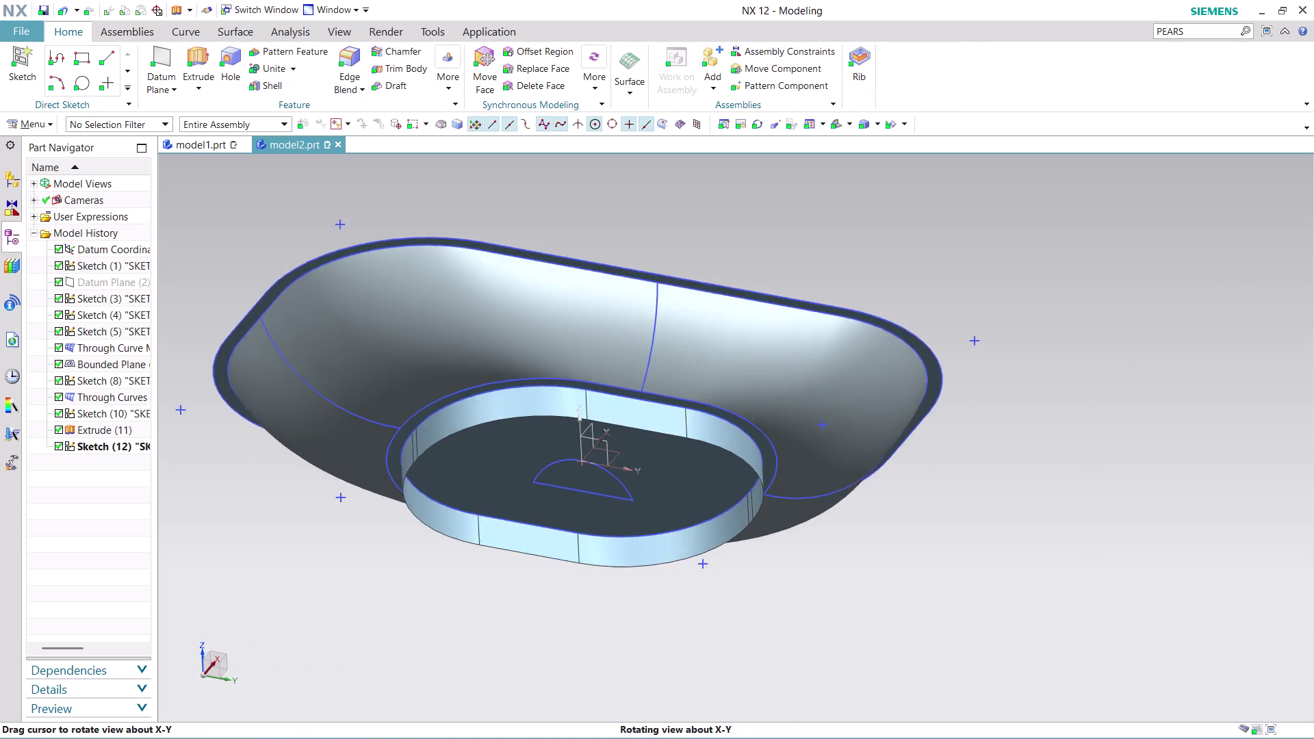
middle_drag(616, 528, 596, 535)
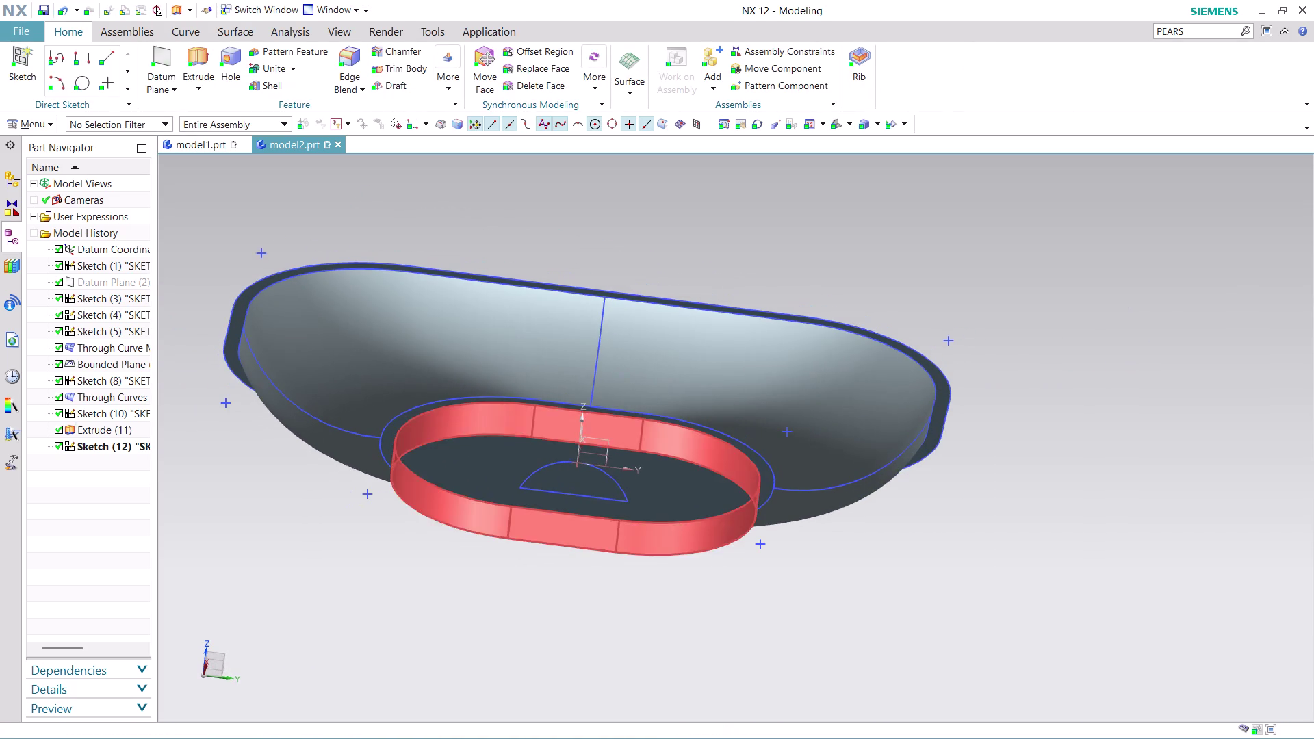
click(203, 48)
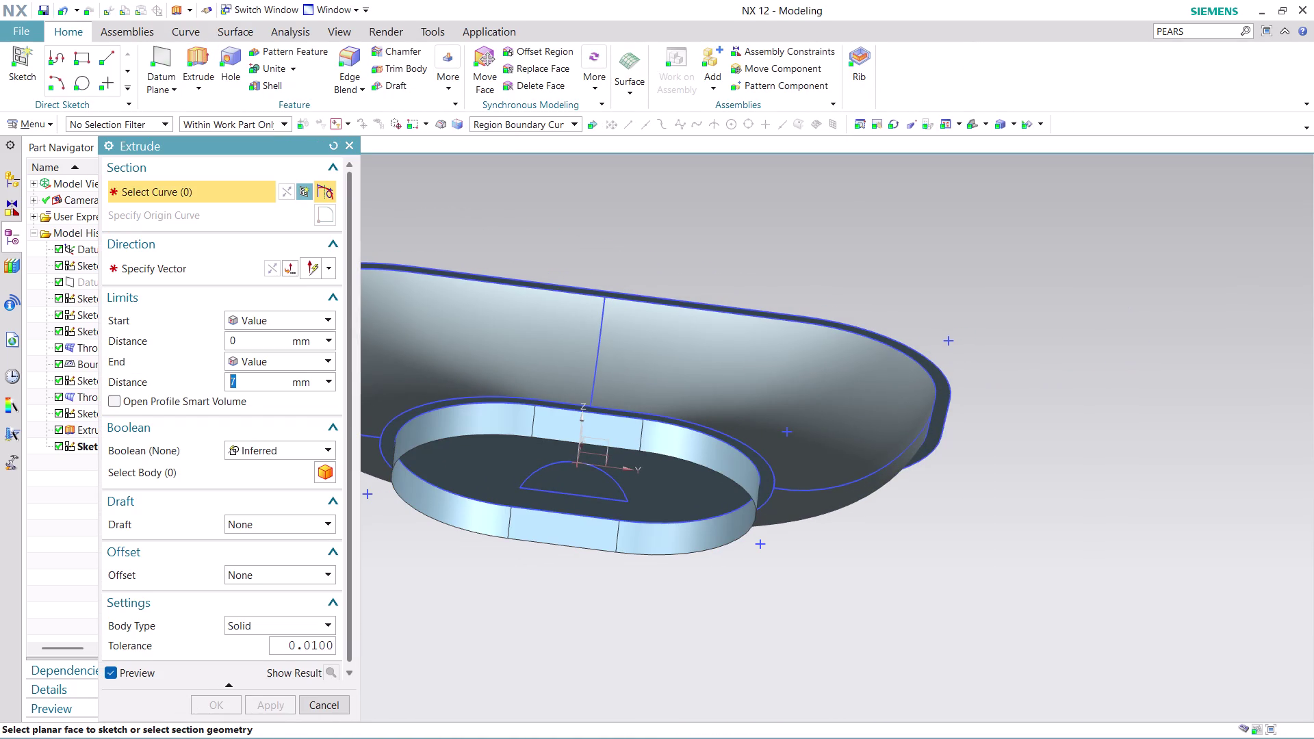
Extrude the semicircle profile symmetrically 100 mm with no draft.
click(571, 482)
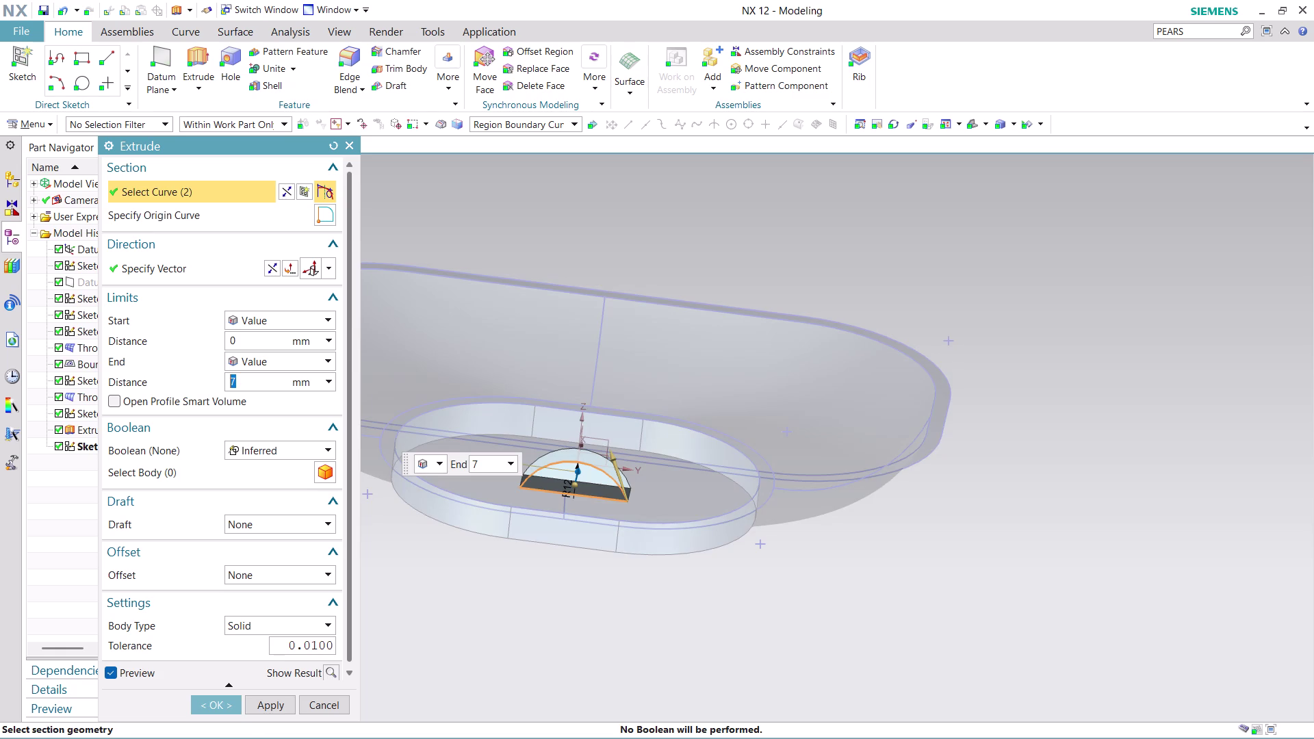
scroll(down, 3)
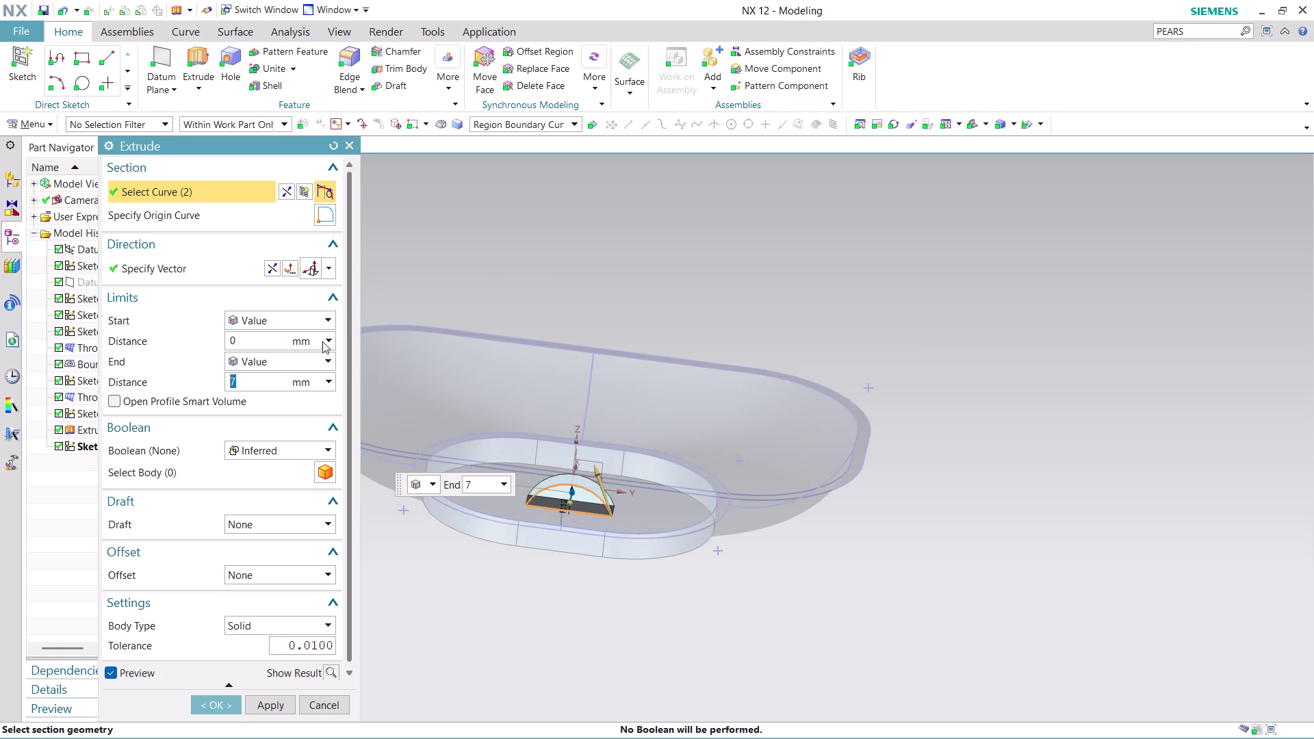
click(322, 342)
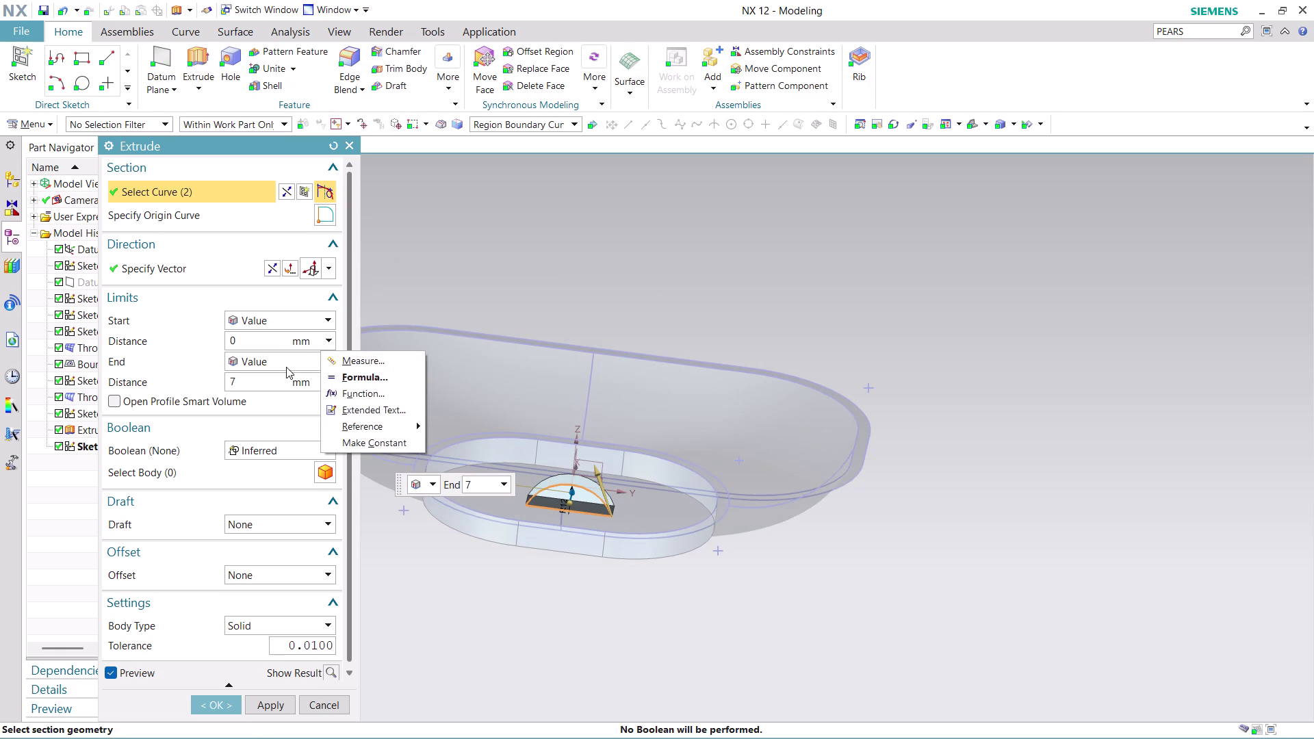
click(286, 366)
click(293, 365)
click(294, 364)
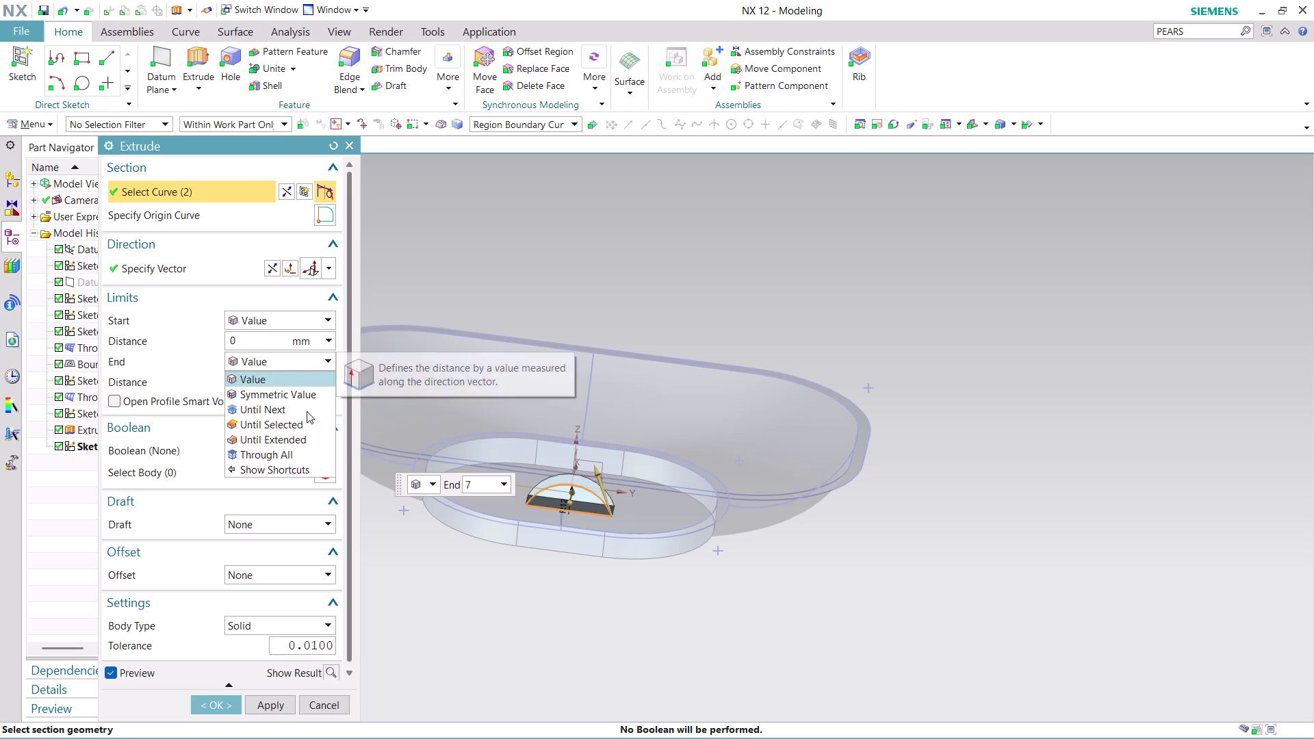
click(304, 397)
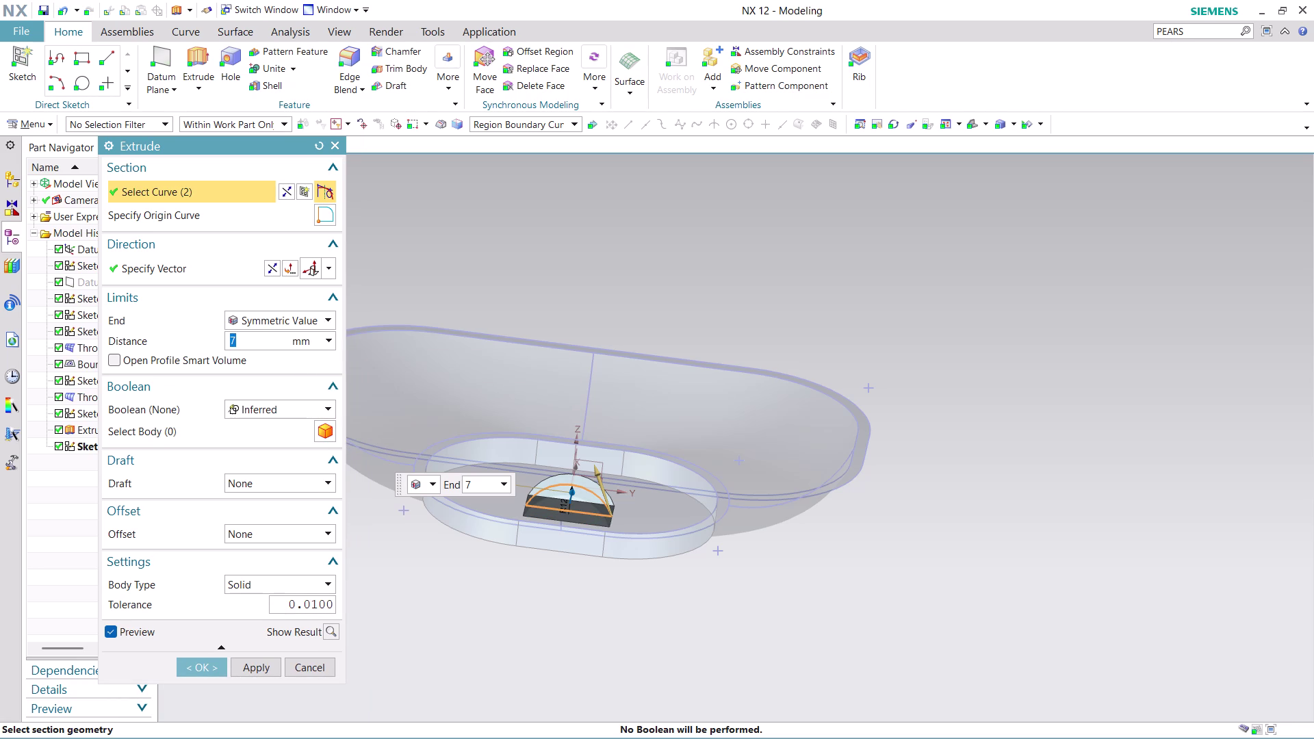
text(100)
click(309, 483)
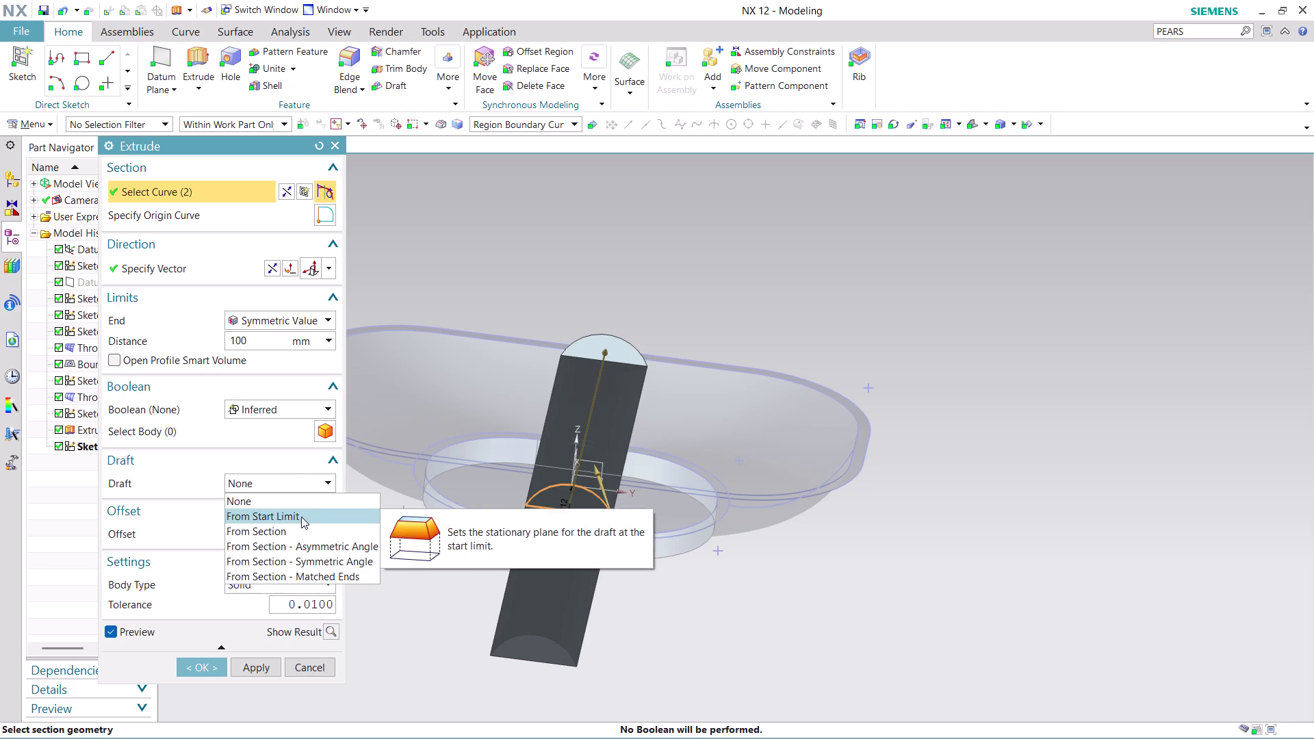
click(297, 480)
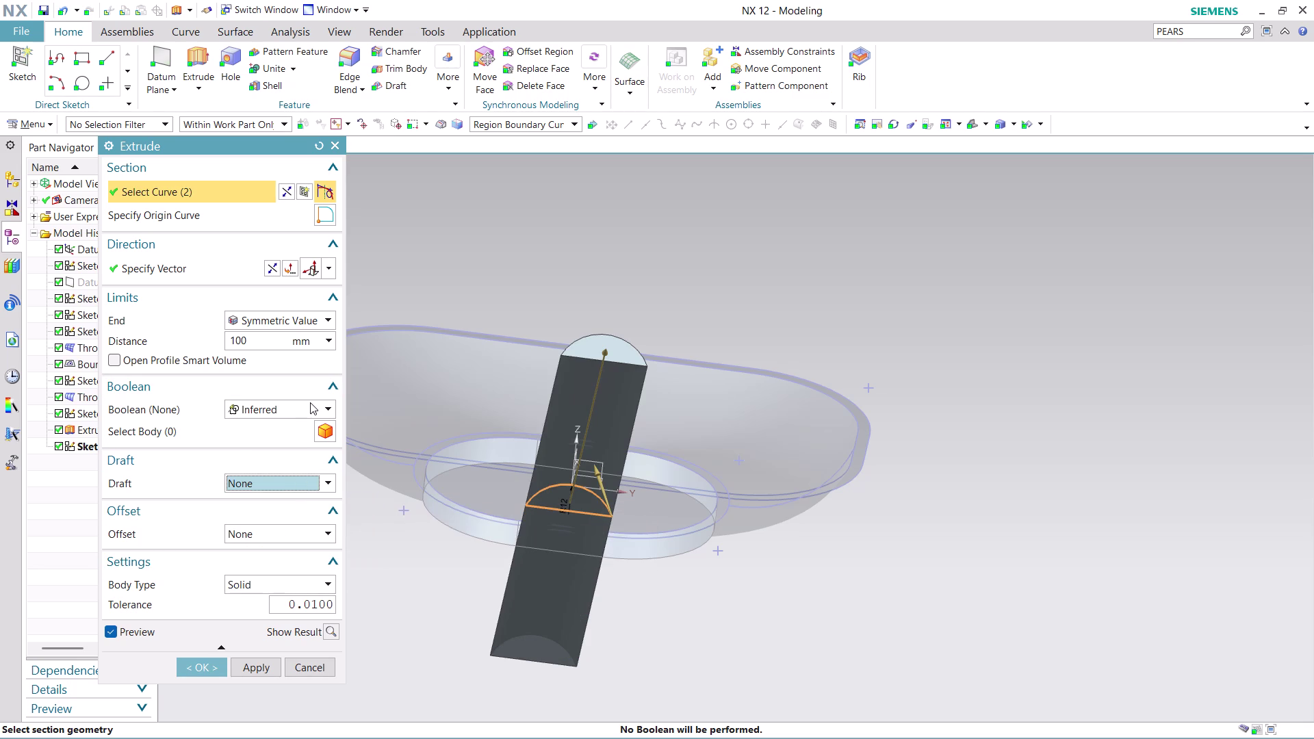
Set the extrusion to Subtract from the rim body and apply it.
click(310, 402)
click(294, 458)
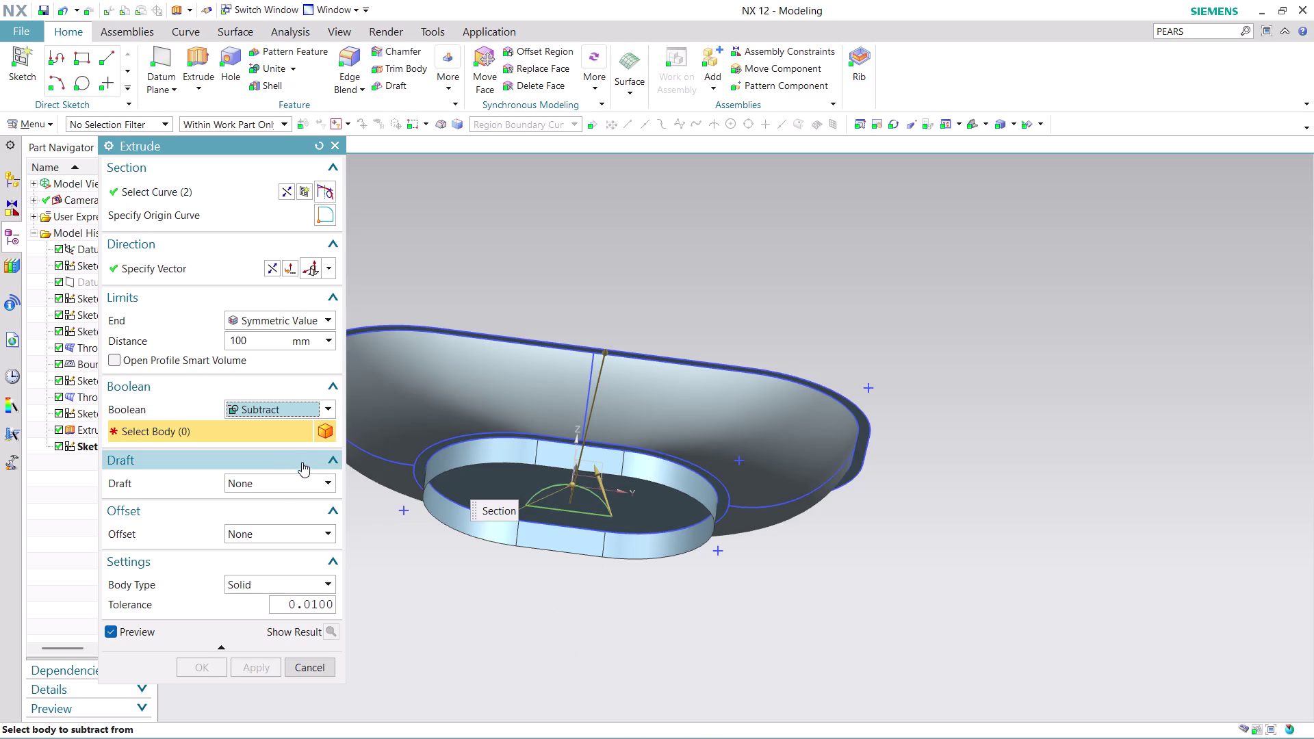
click(569, 458)
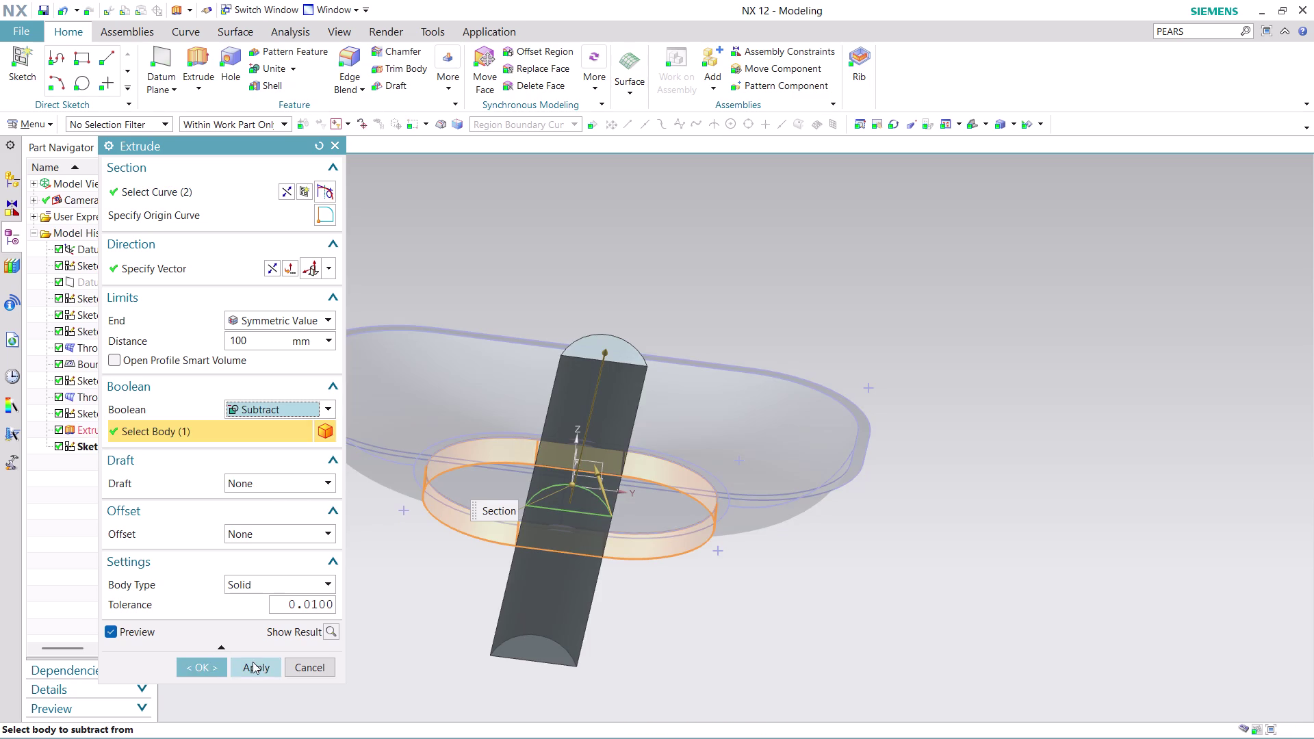
click(257, 661)
Orbit to inspect the notched rim and dismiss the sketch dialog.
middle_drag(655, 295, 764, 299)
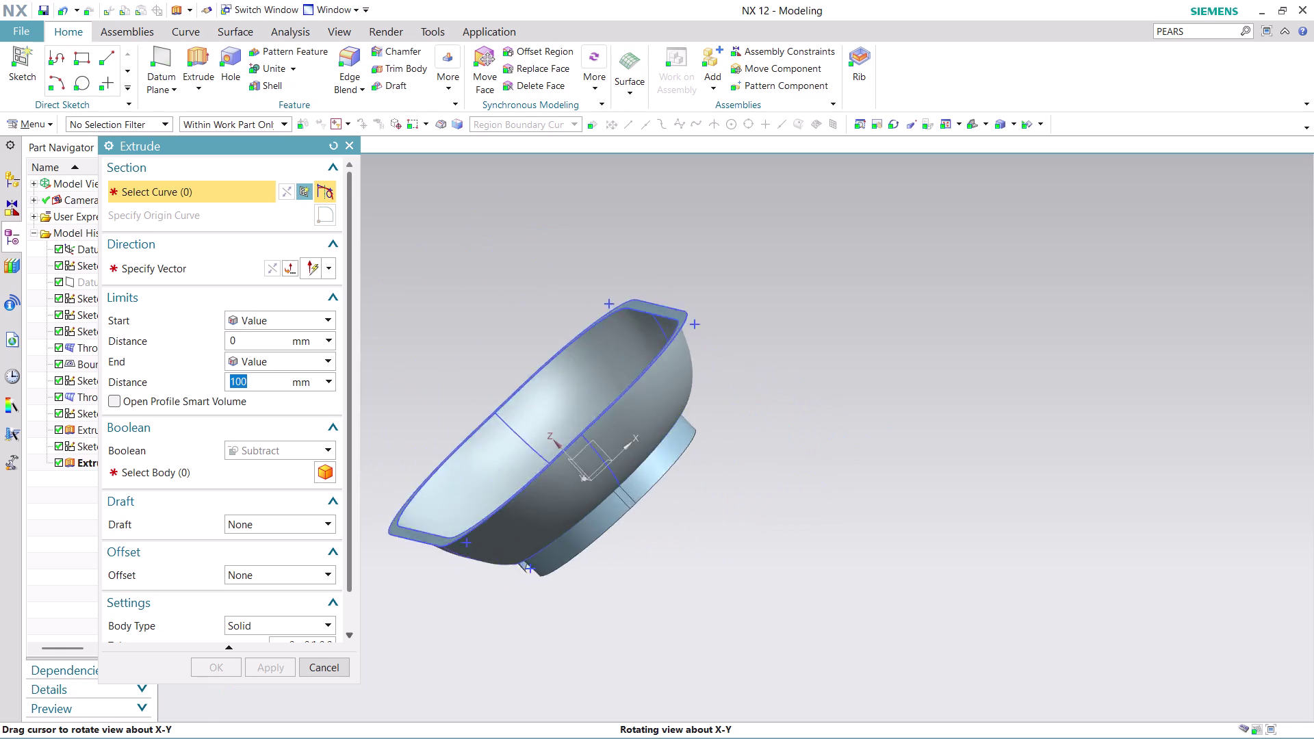
middle_drag(765, 300, 744, 295)
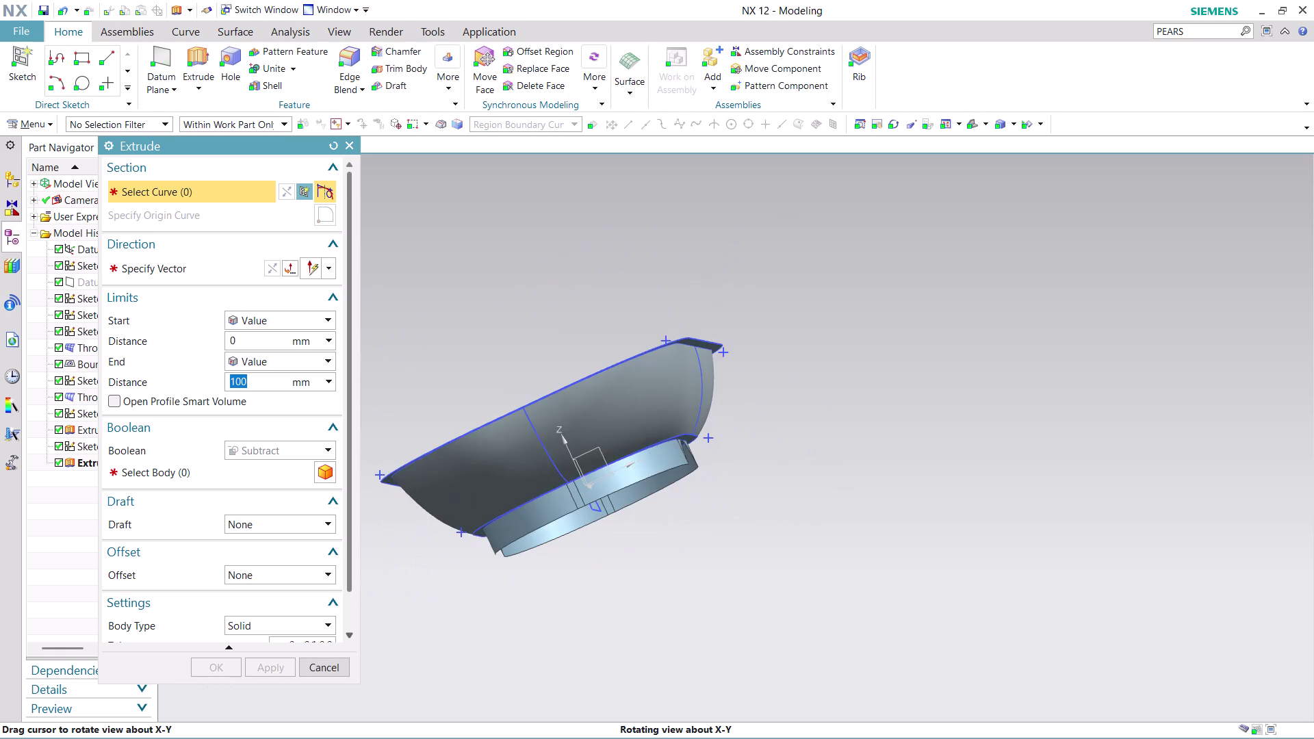
middle_drag(744, 294, 525, 315)
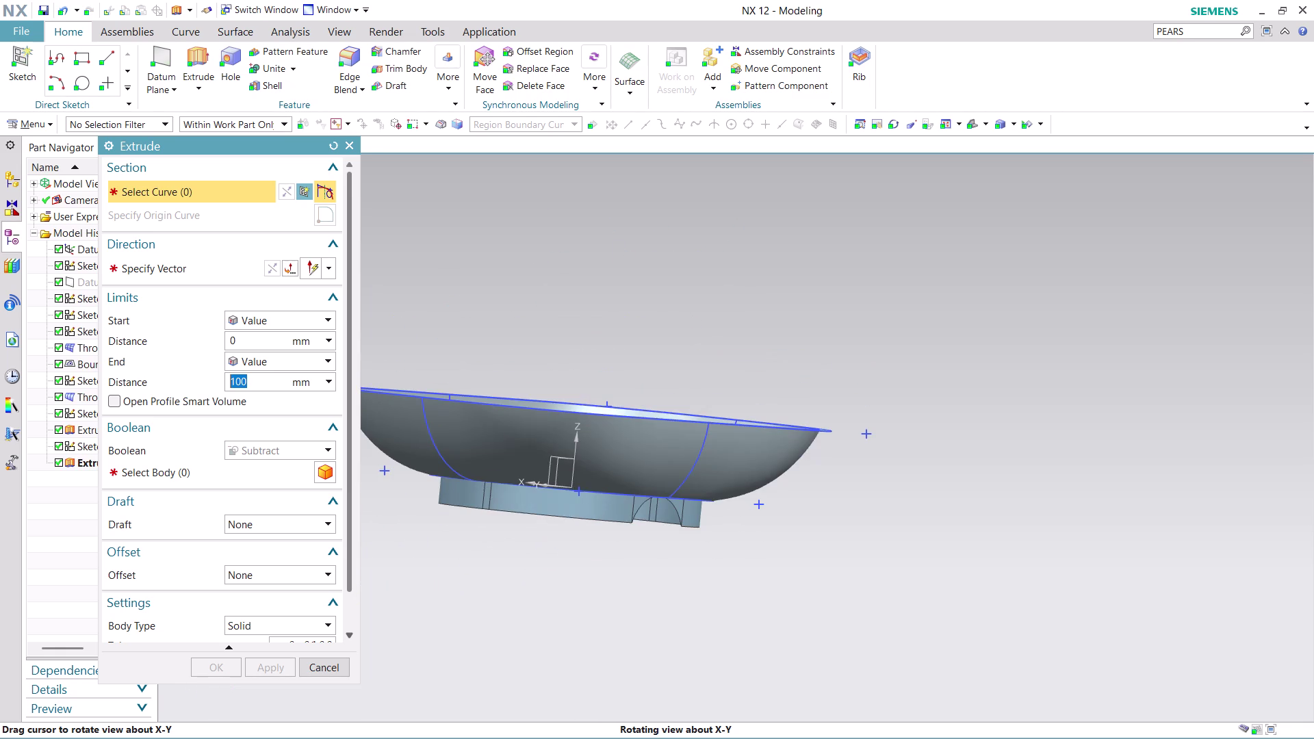
middle_drag(525, 315, 565, 310)
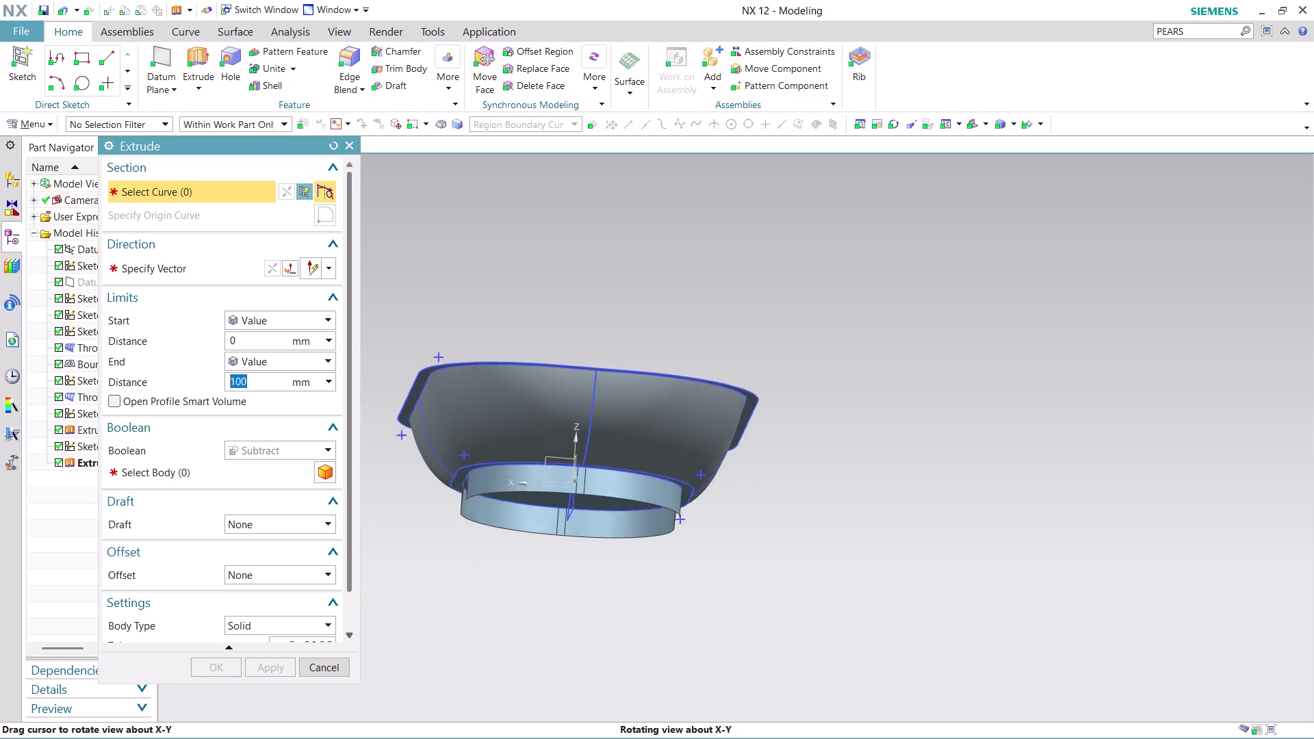
middle_drag(566, 310, 597, 290)
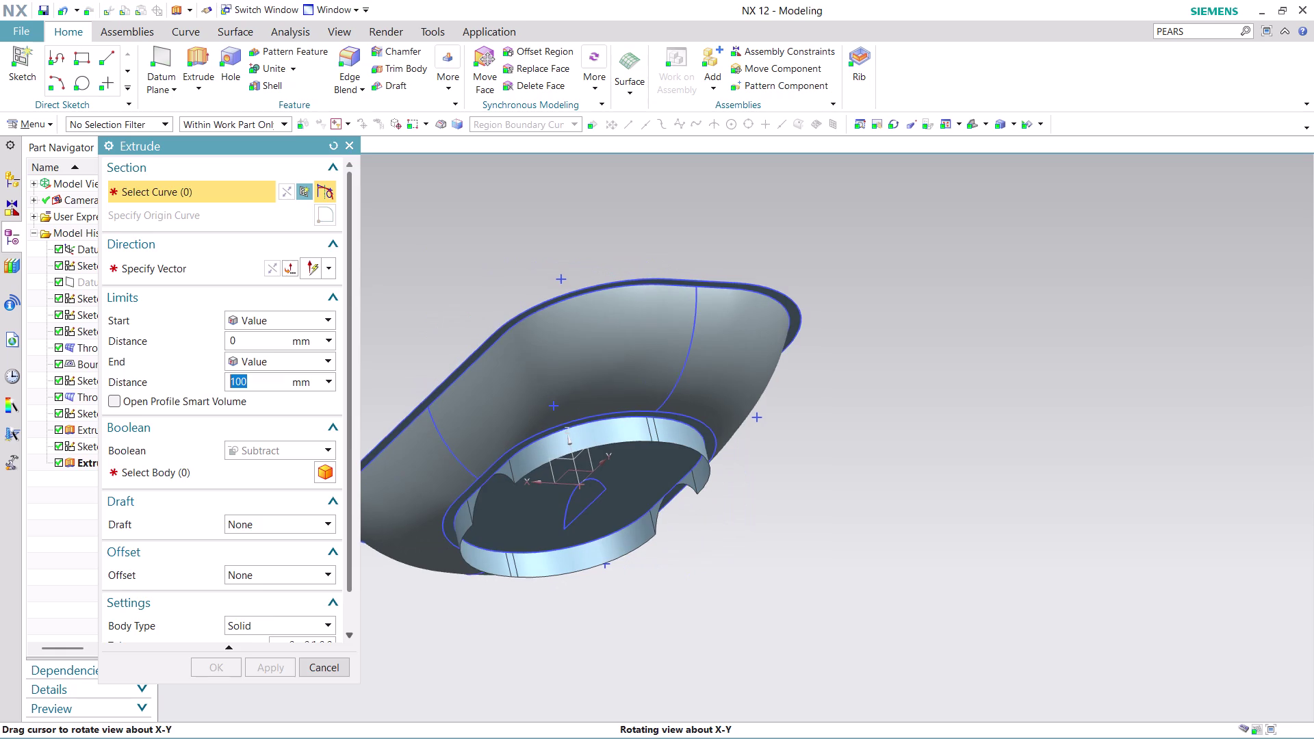
middle_drag(597, 290, 598, 290)
middle_click(599, 290)
click(326, 436)
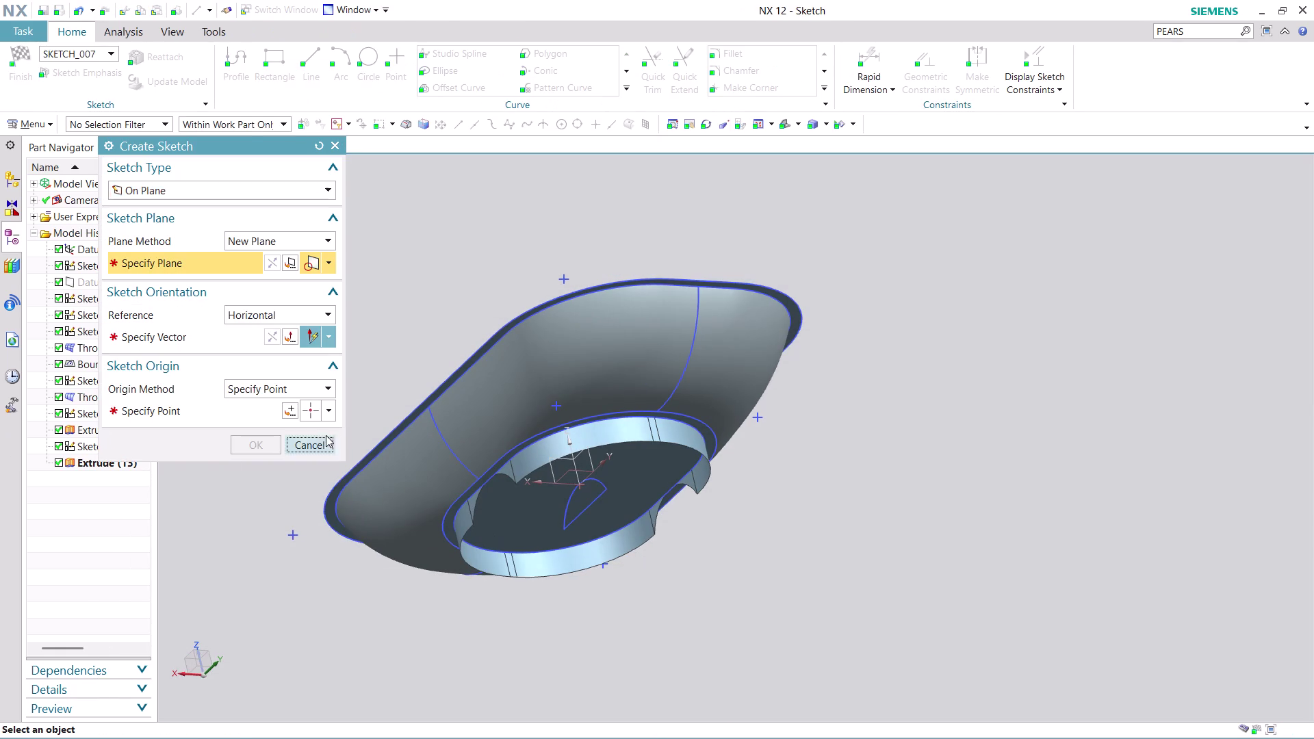
Orbit around the bowl to examine the cut rim, then cancel the extrusion.
scroll(down, 3)
scroll(up, 3)
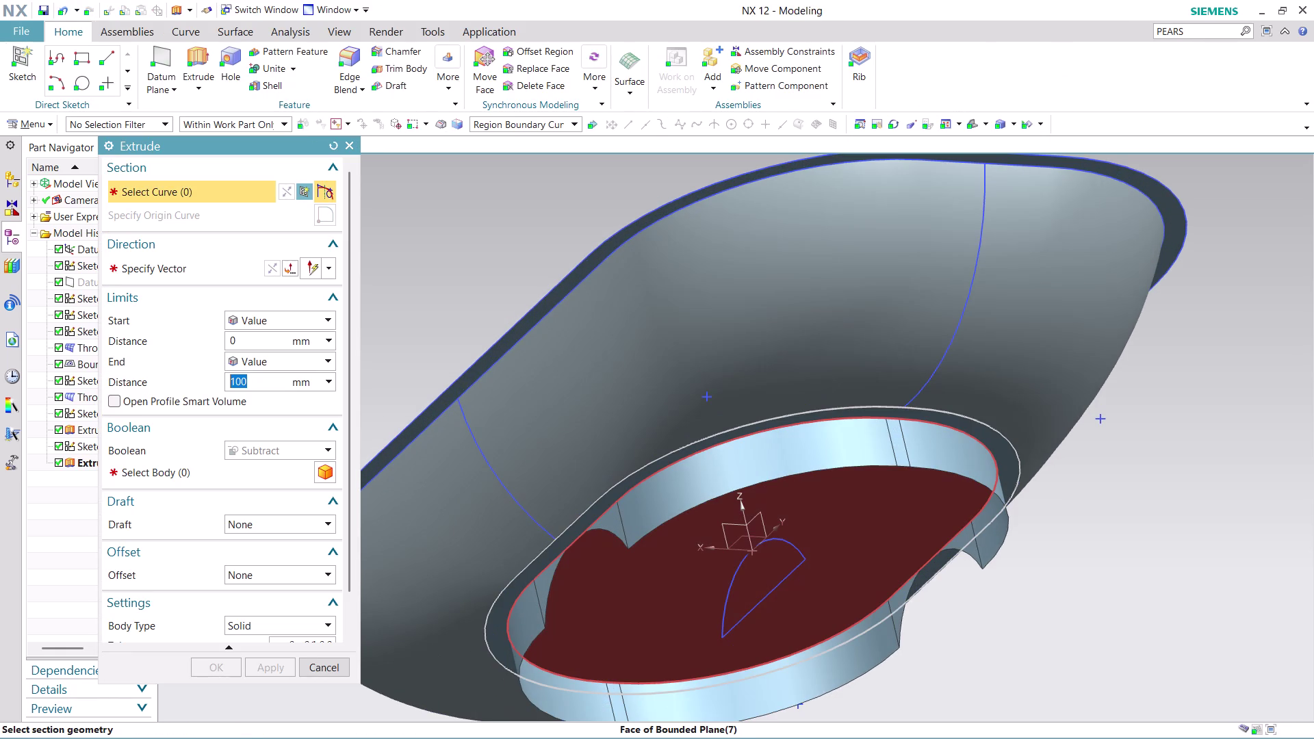
scroll(up, 3)
scroll(down, 3)
middle_drag(601, 564, 521, 463)
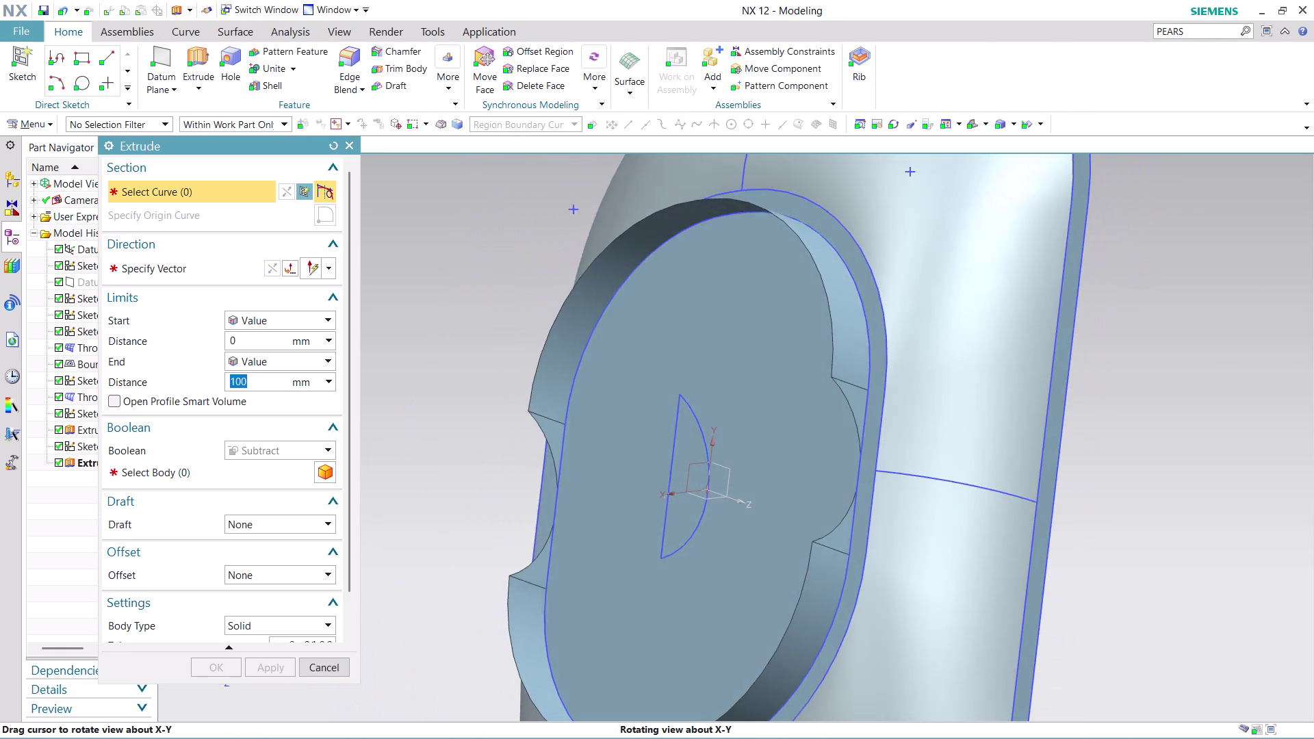
middle_drag(522, 464, 576, 467)
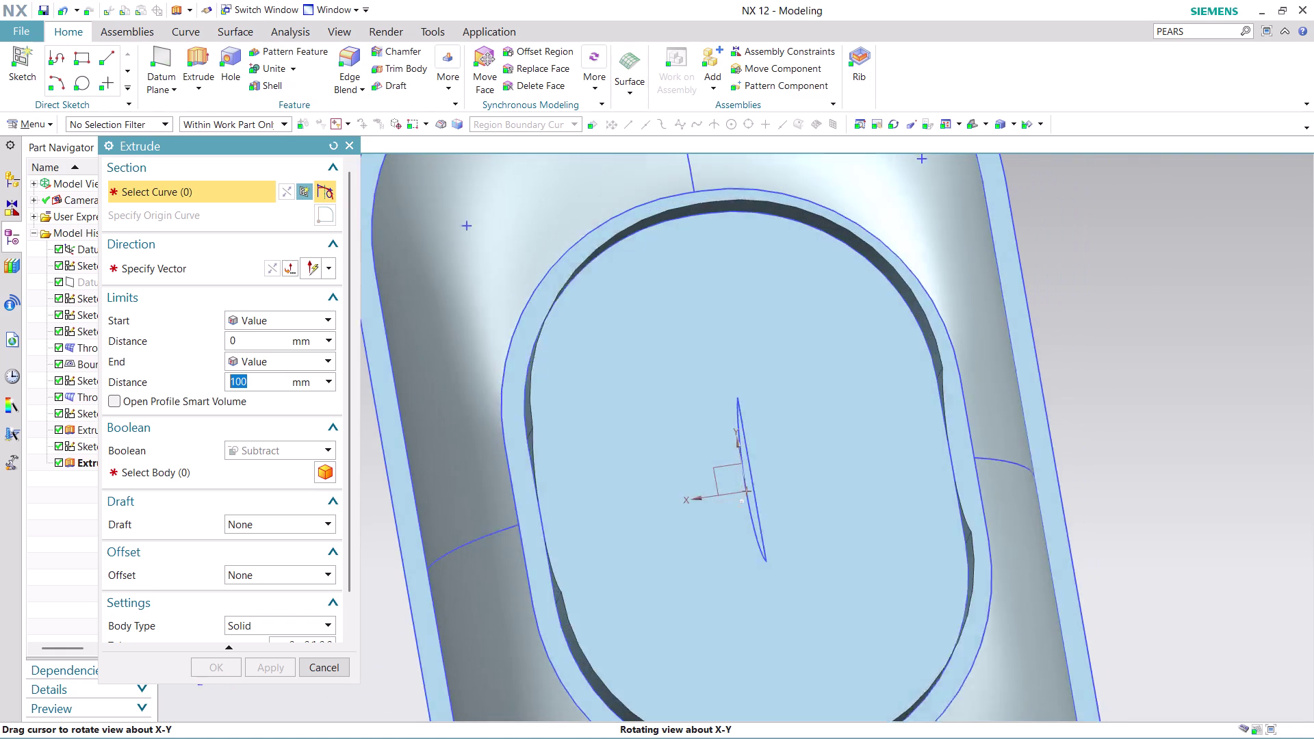
middle_drag(576, 467, 560, 455)
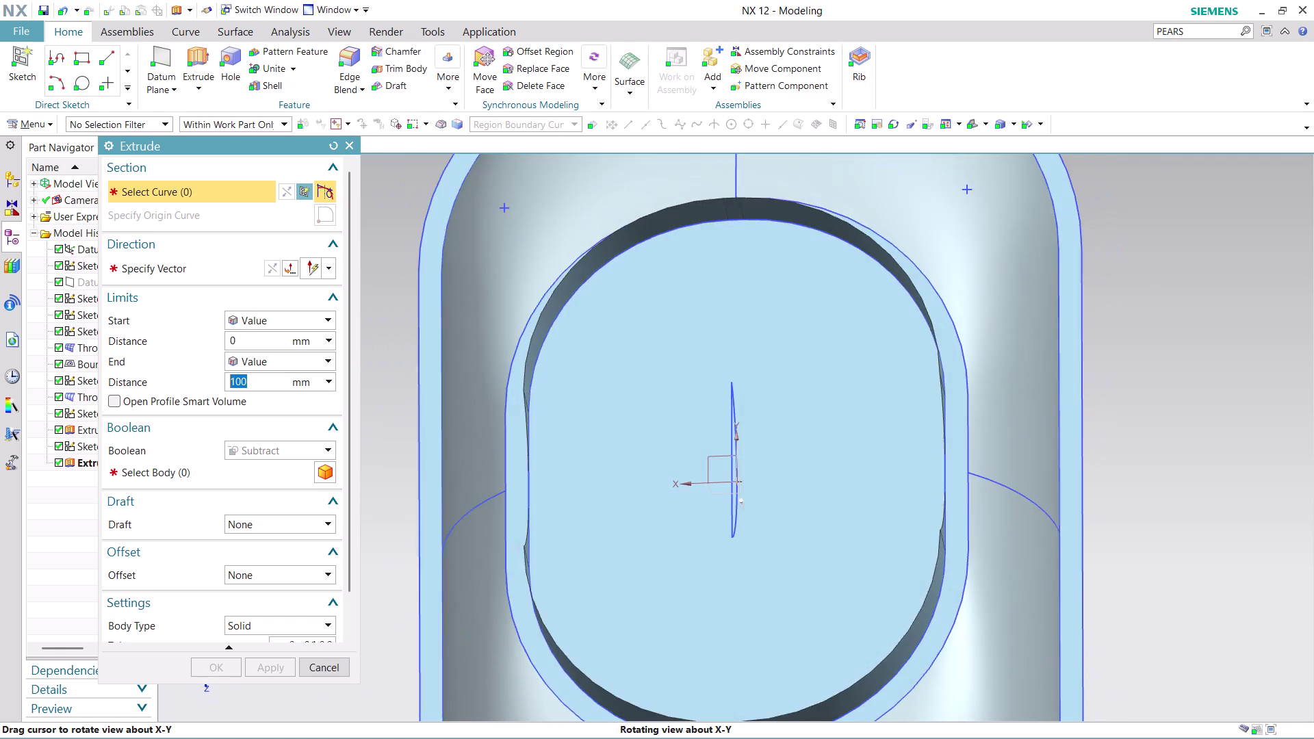
middle_drag(559, 455, 562, 449)
scroll(down, 3)
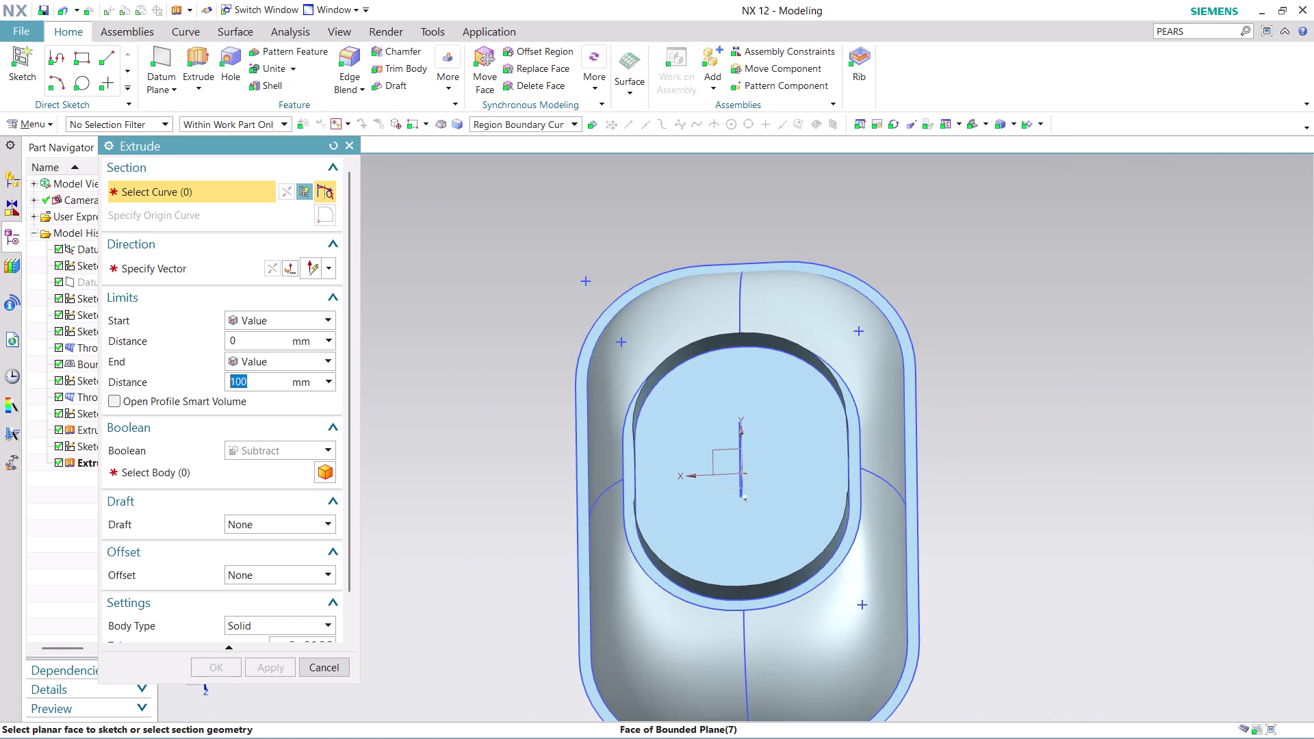
middle_drag(948, 451, 923, 511)
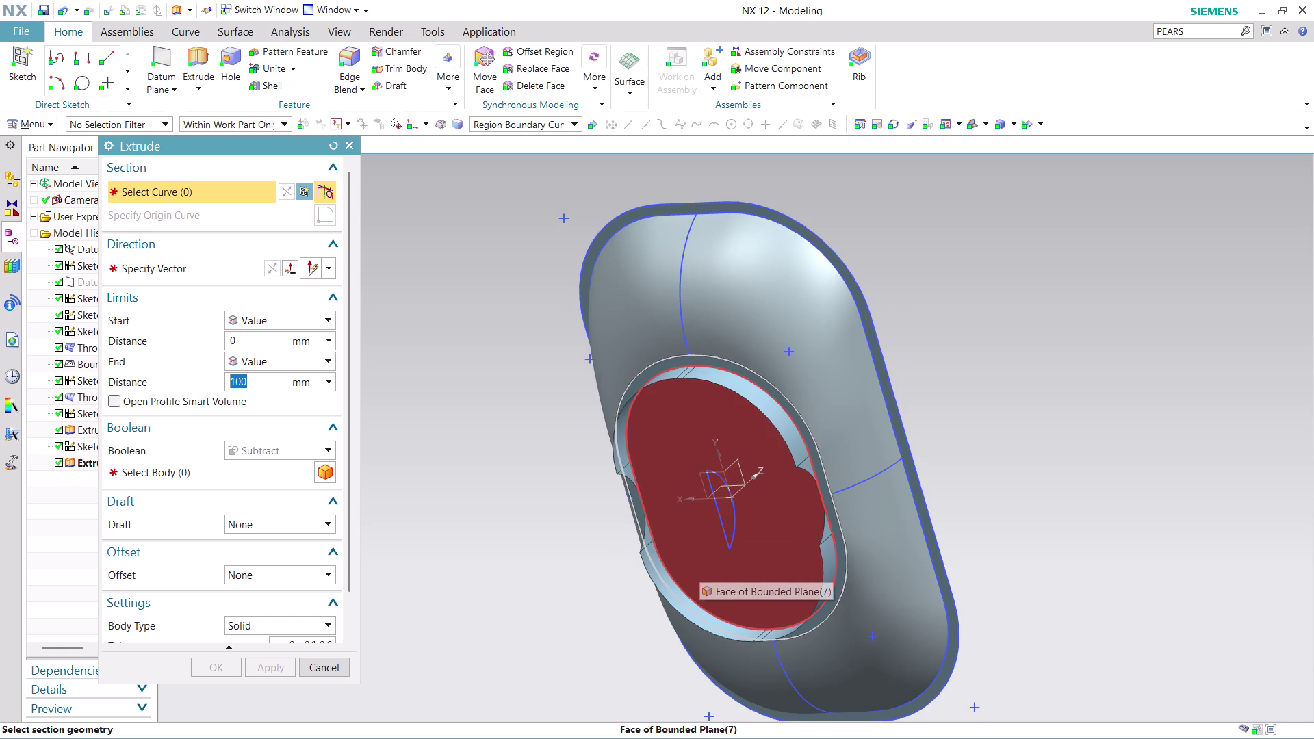
scroll(up, 3)
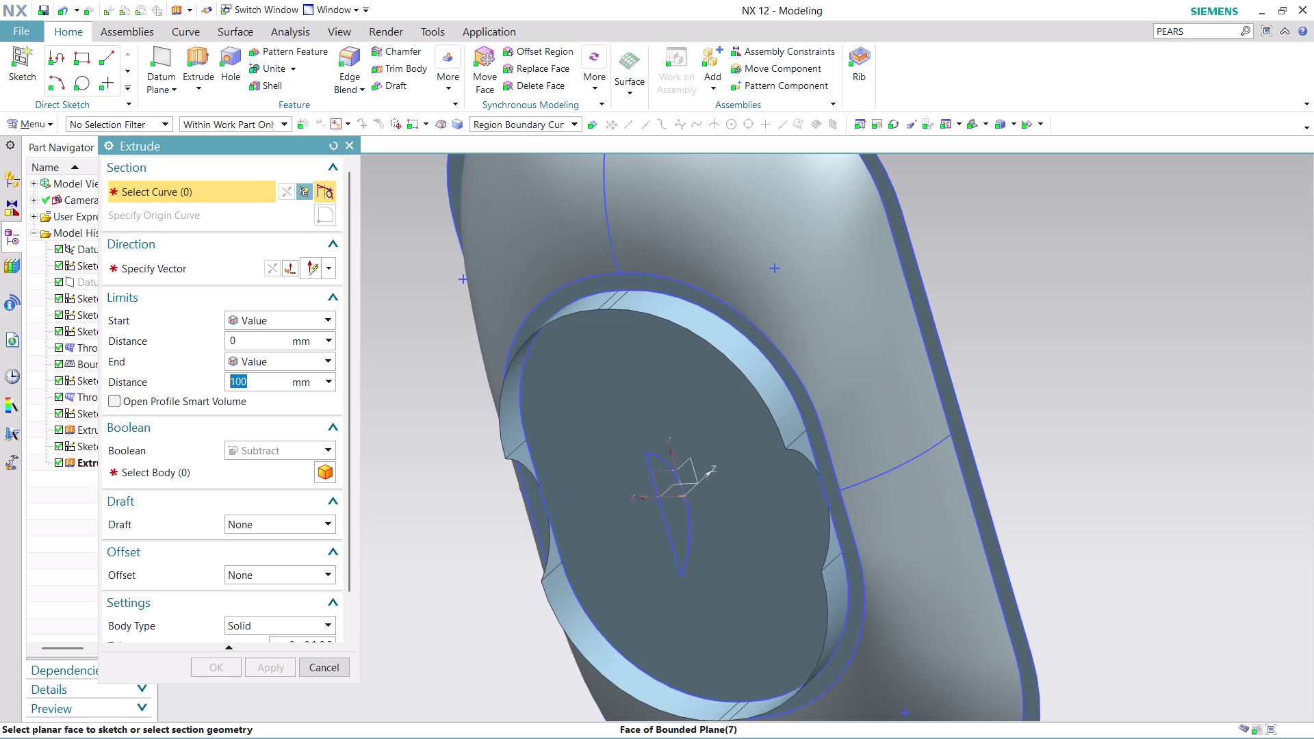
middle_drag(1019, 405, 996, 363)
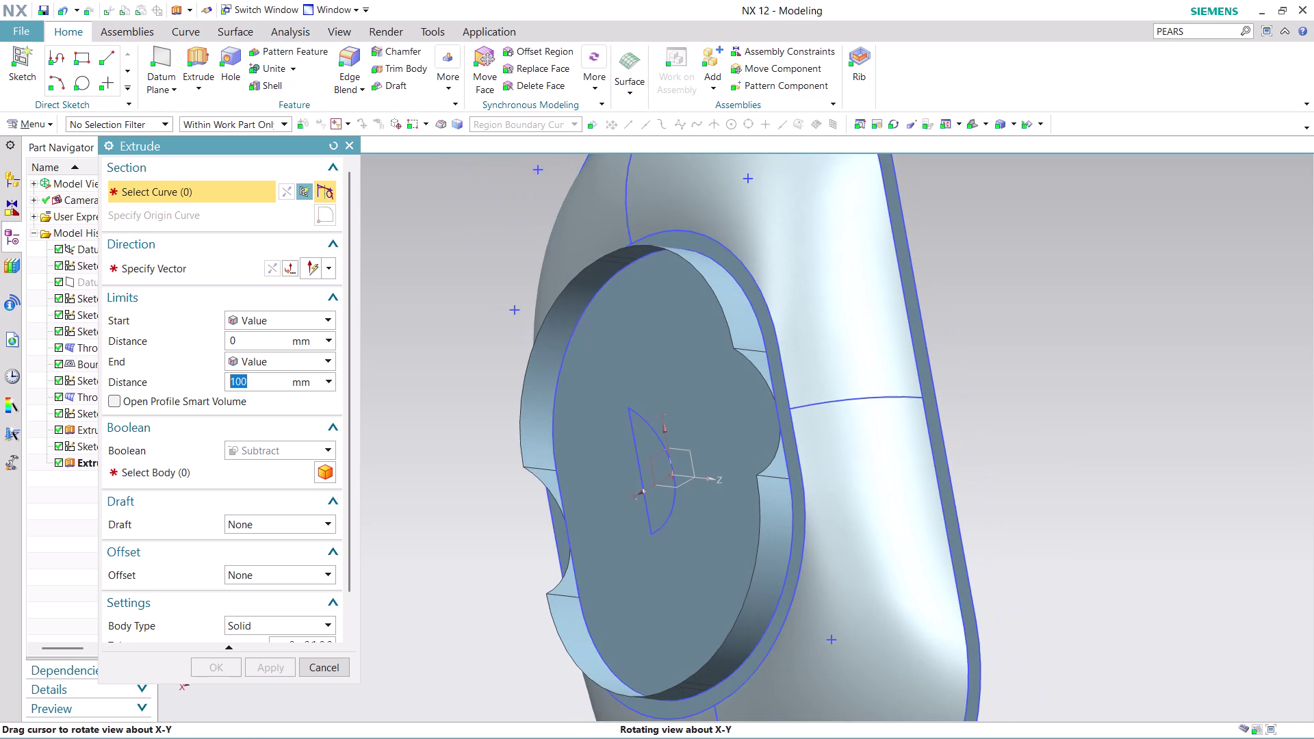
middle_drag(997, 363, 1005, 363)
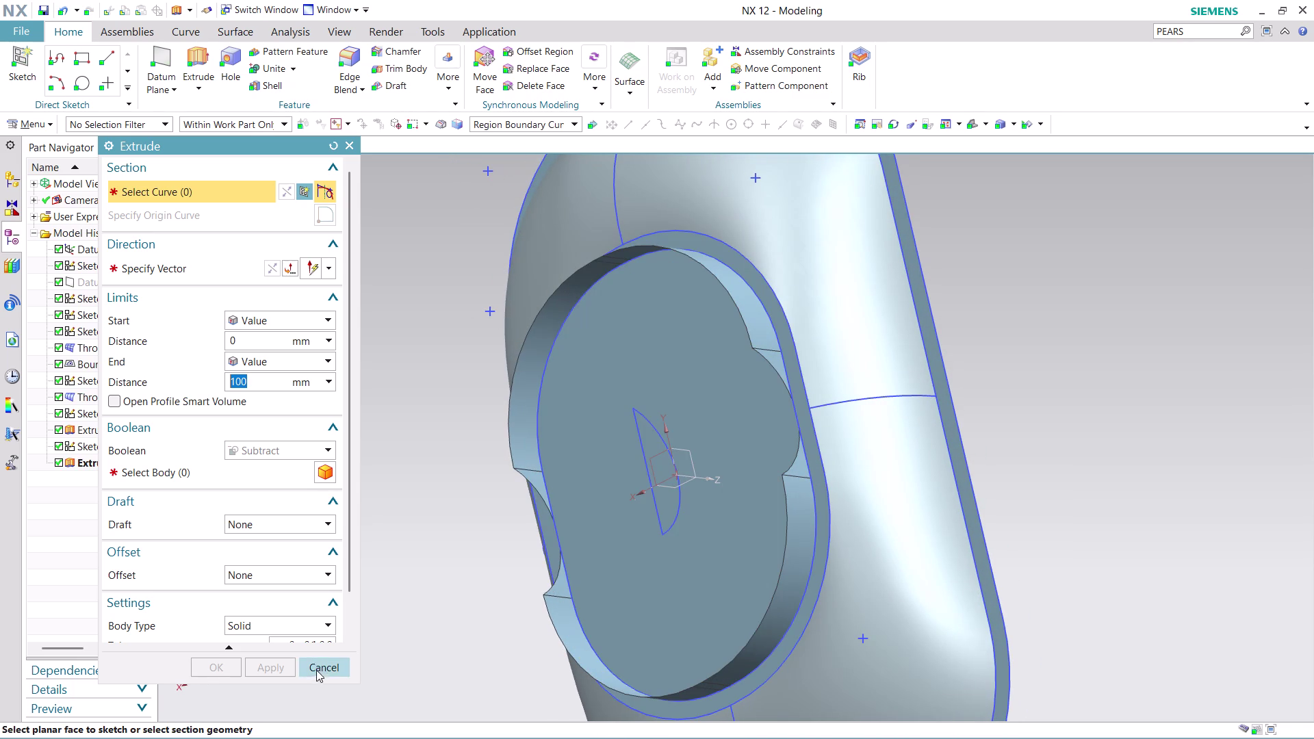
click(317, 673)
Hide Sketch (12)'s curves and orbit the bowl to a side view.
right_click(643, 451)
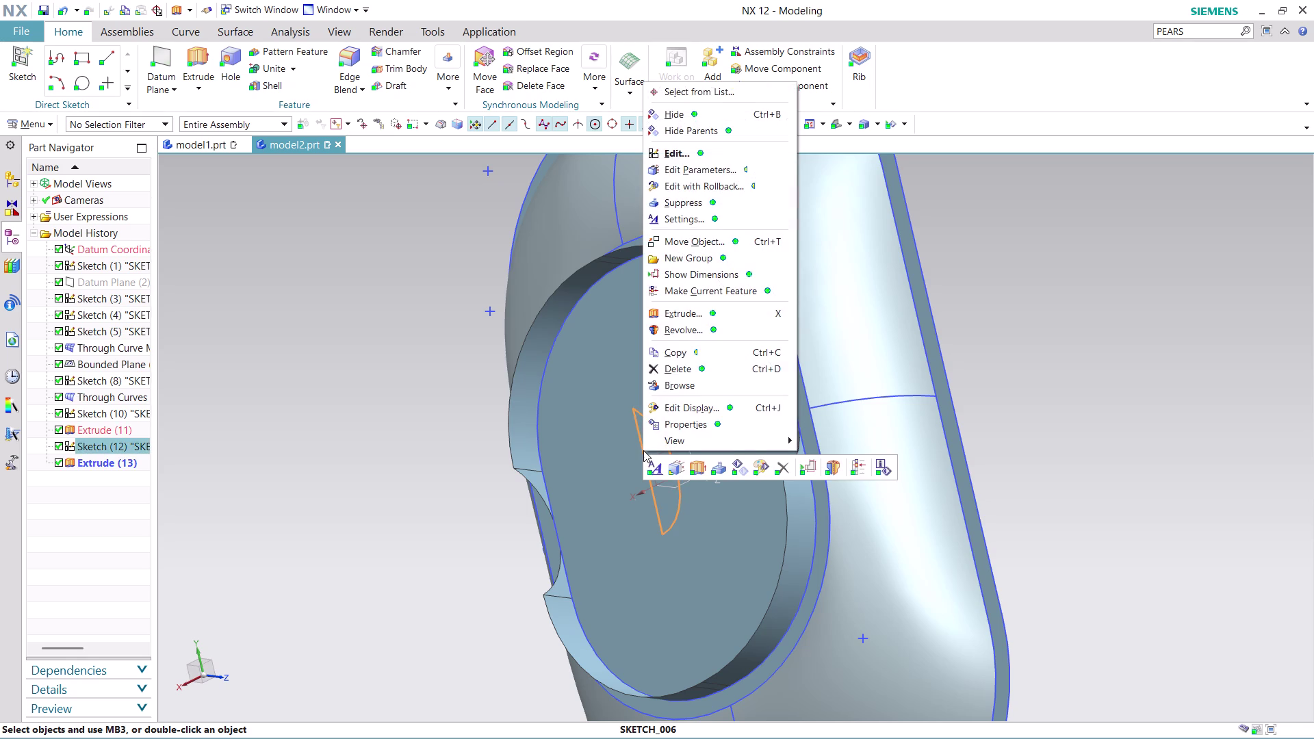
click(685, 105)
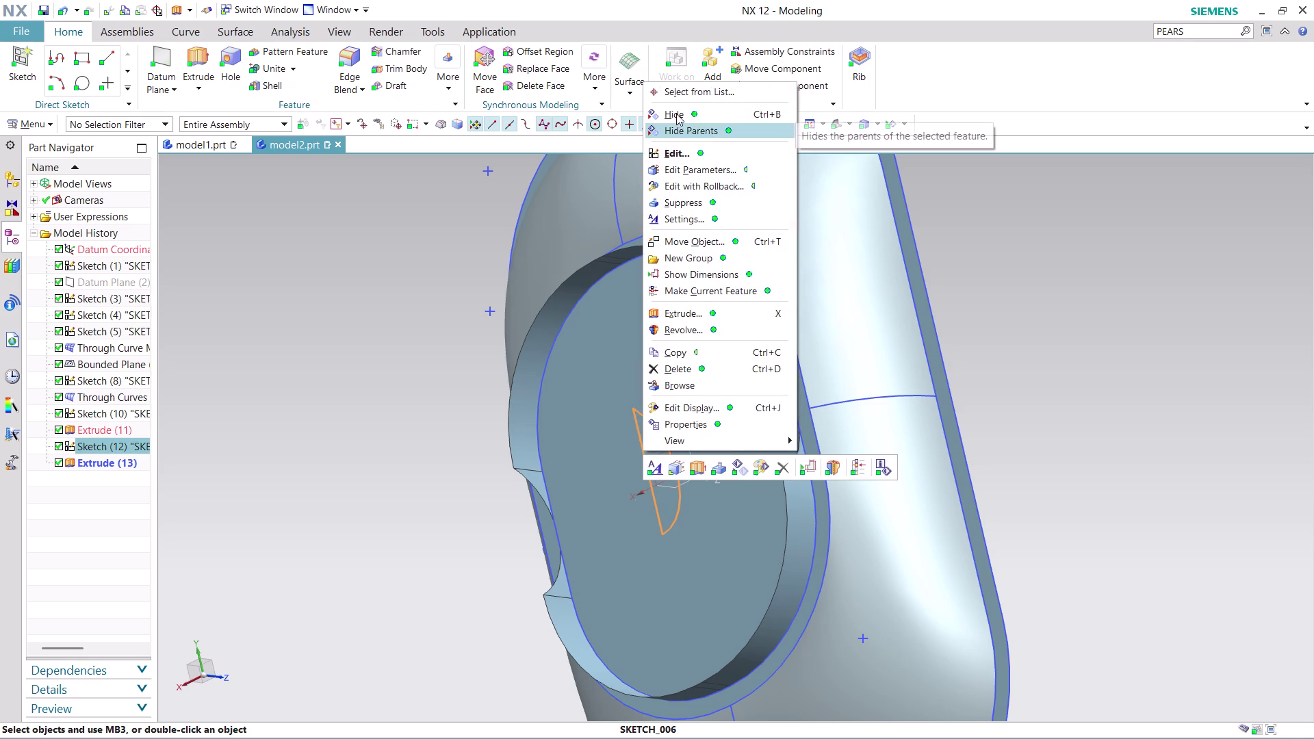
click(677, 111)
scroll(down, 3)
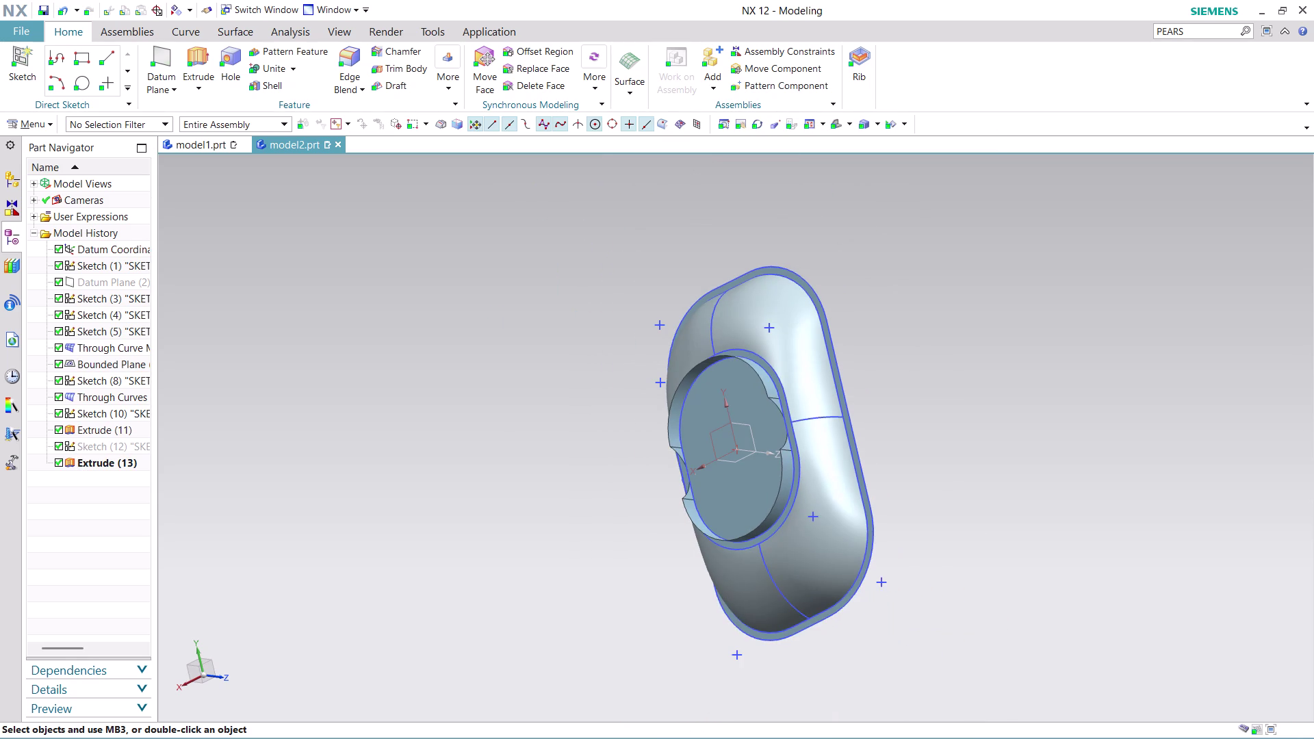
middle_drag(937, 397, 725, 228)
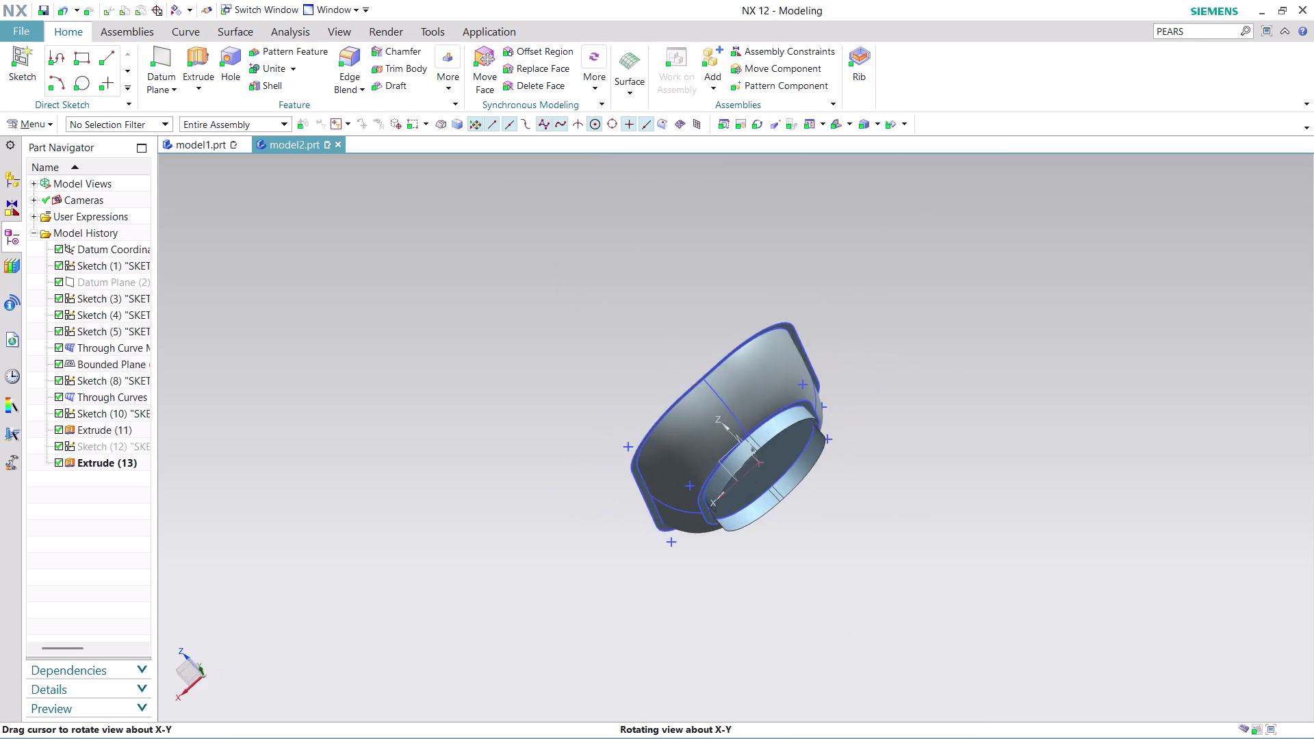
middle_drag(725, 227, 547, 291)
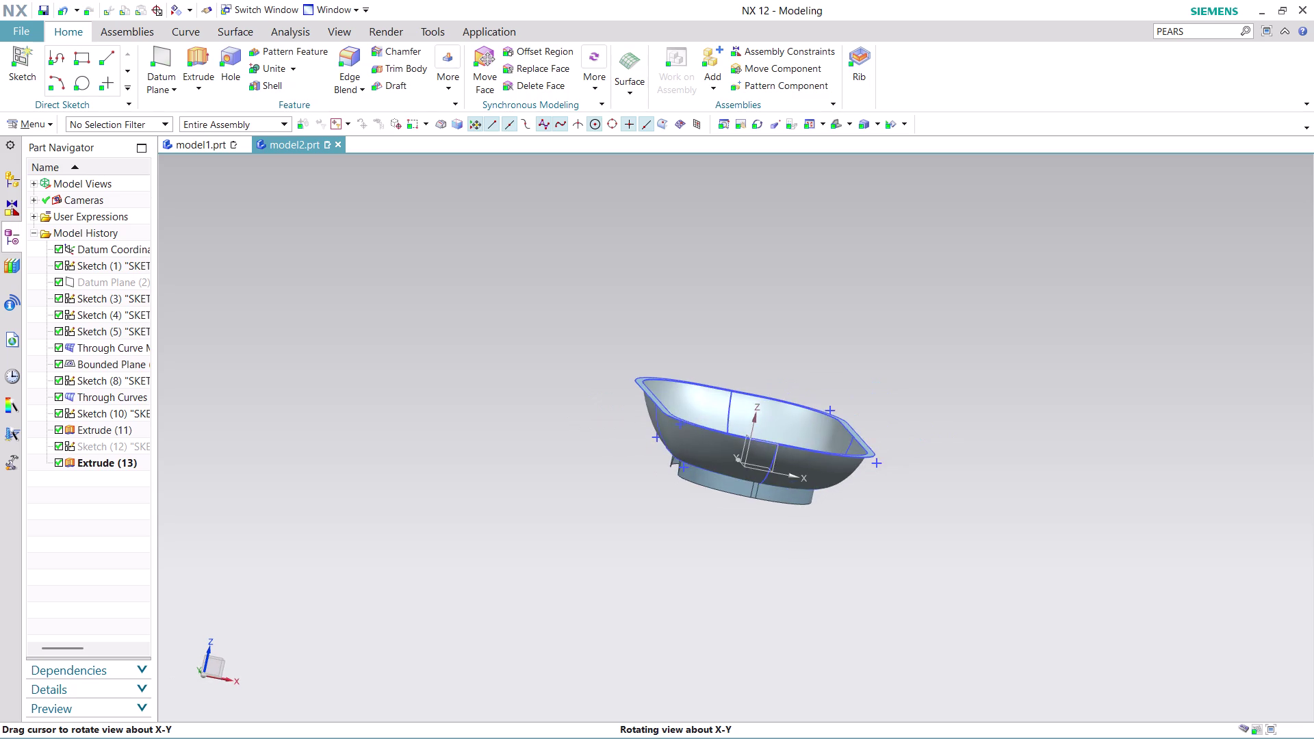
middle_drag(547, 290, 544, 283)
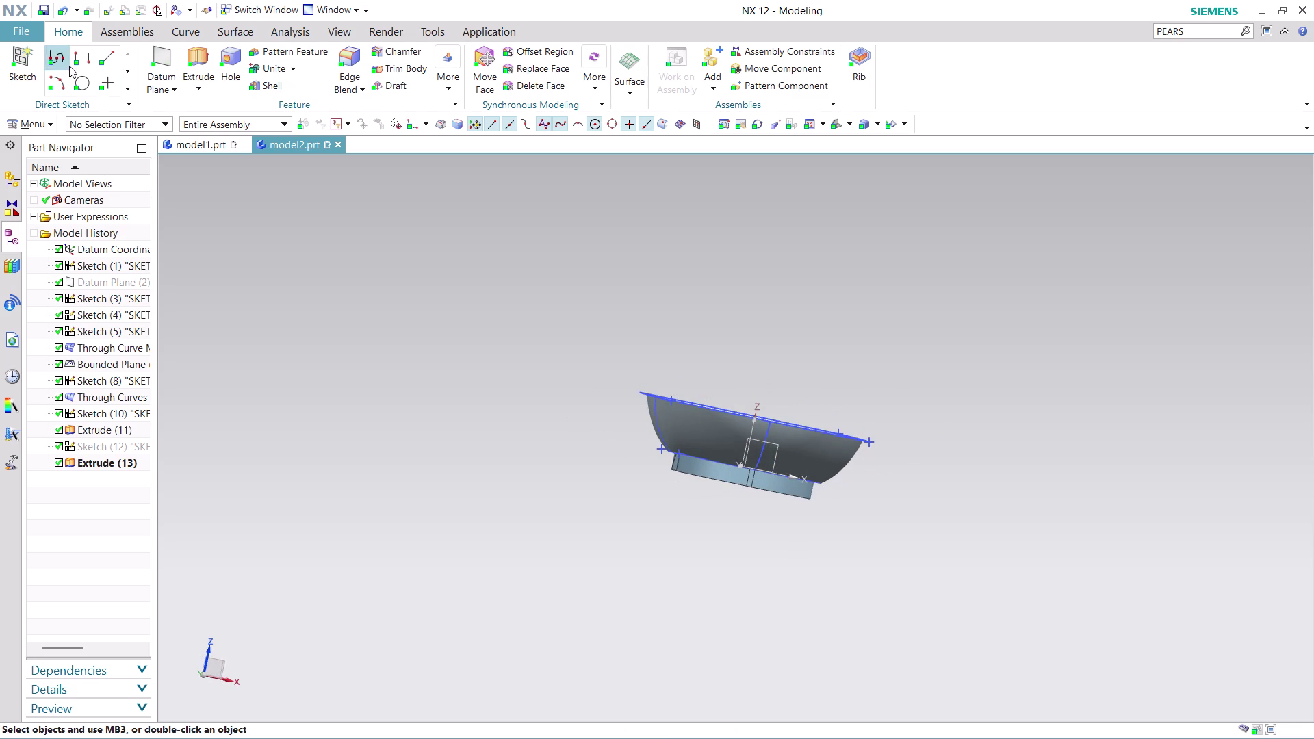
click(32, 118)
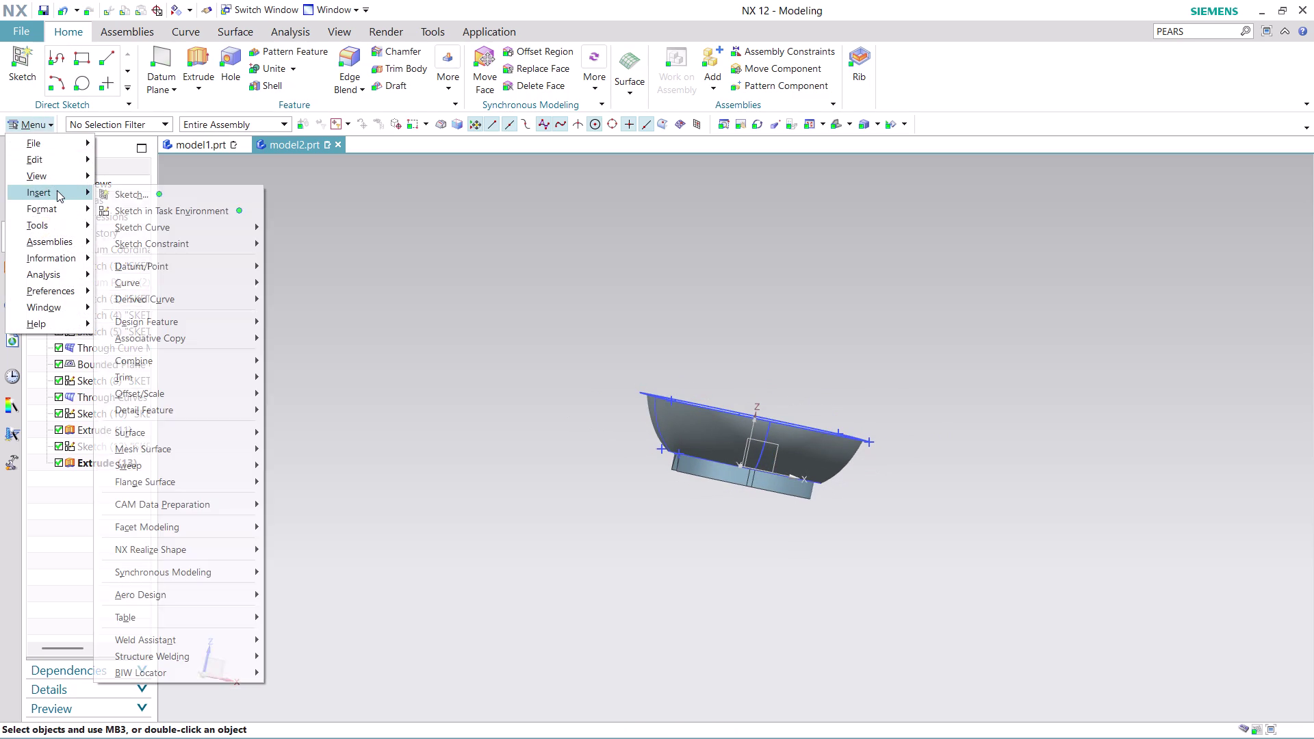
Place Sketch (14) on the rim side face with a horizontal reference and origin at zero coordinates.
click(173, 213)
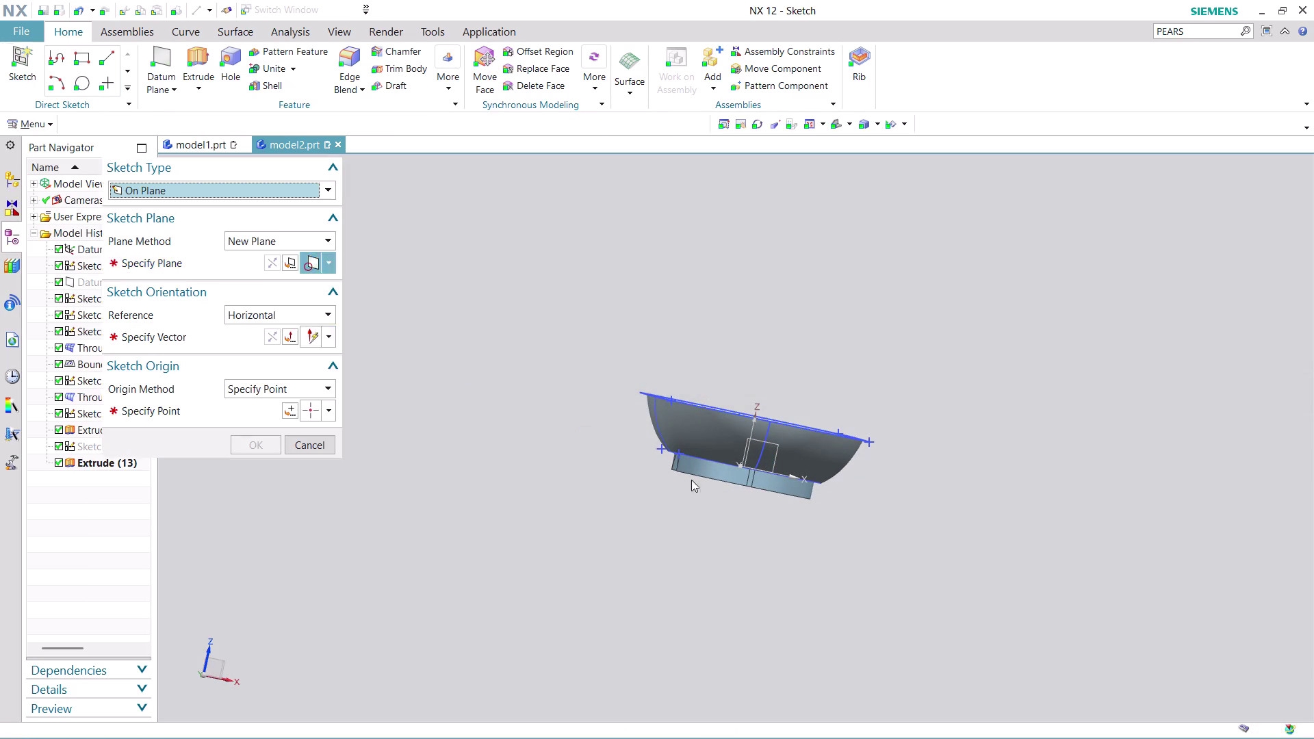
click(782, 458)
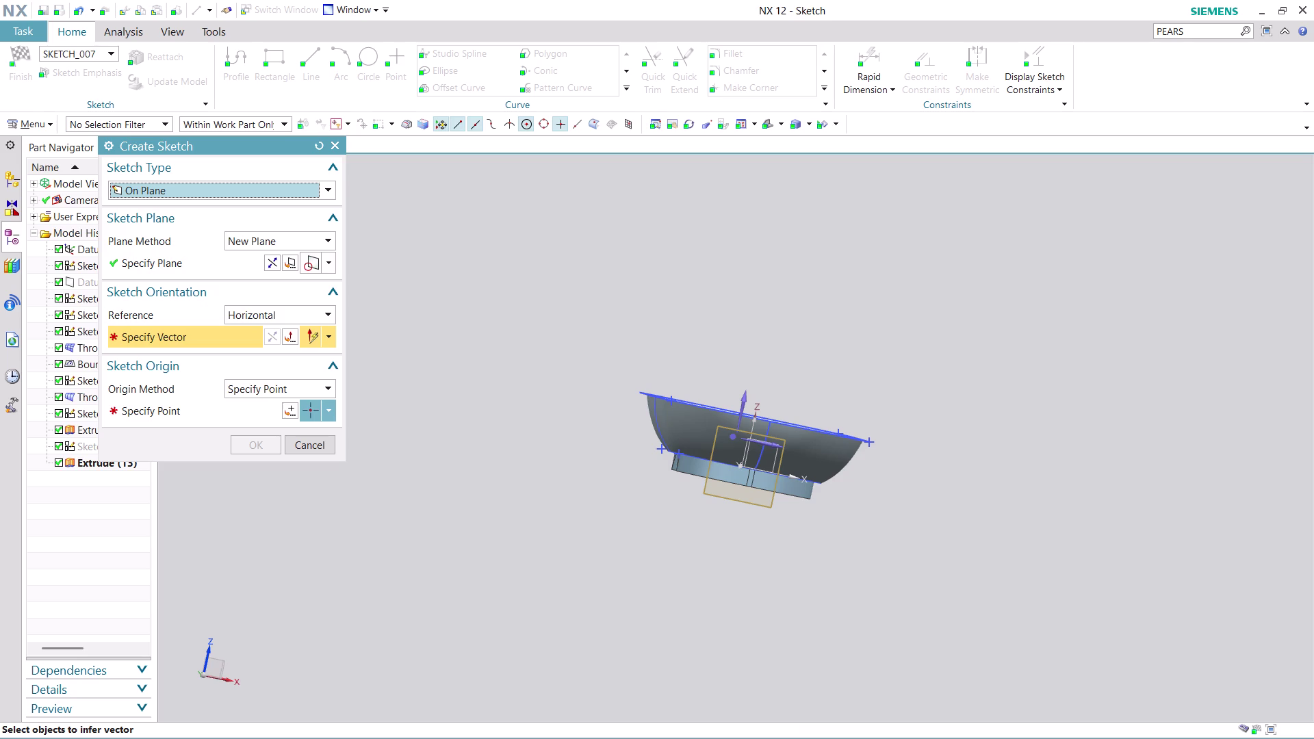
click(772, 445)
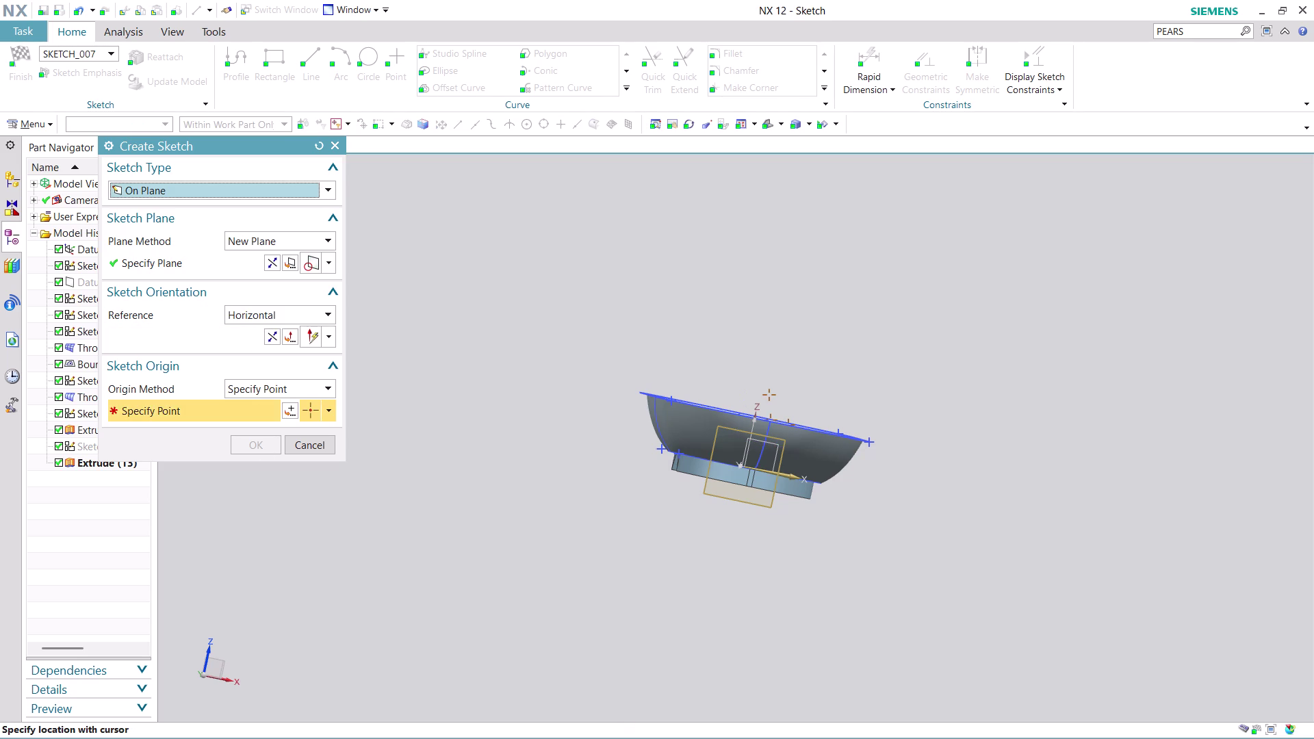
click(291, 417)
click(275, 431)
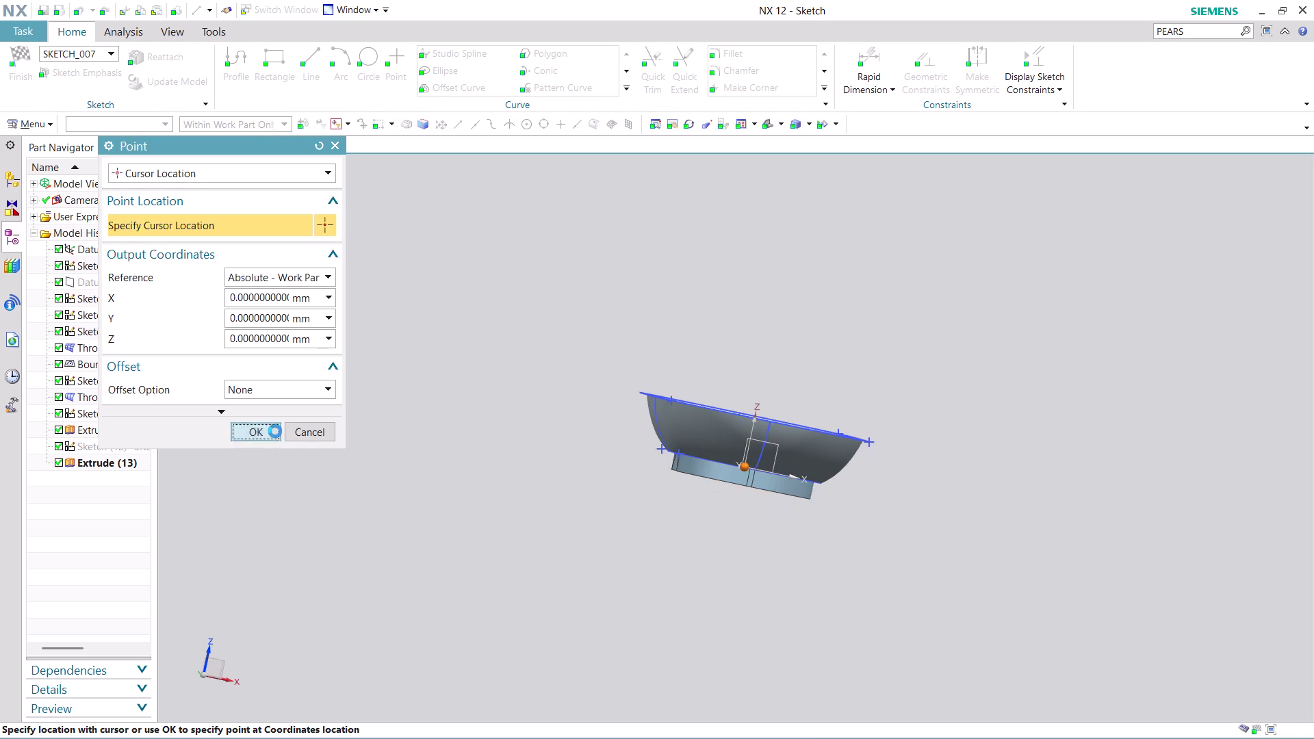
click(251, 443)
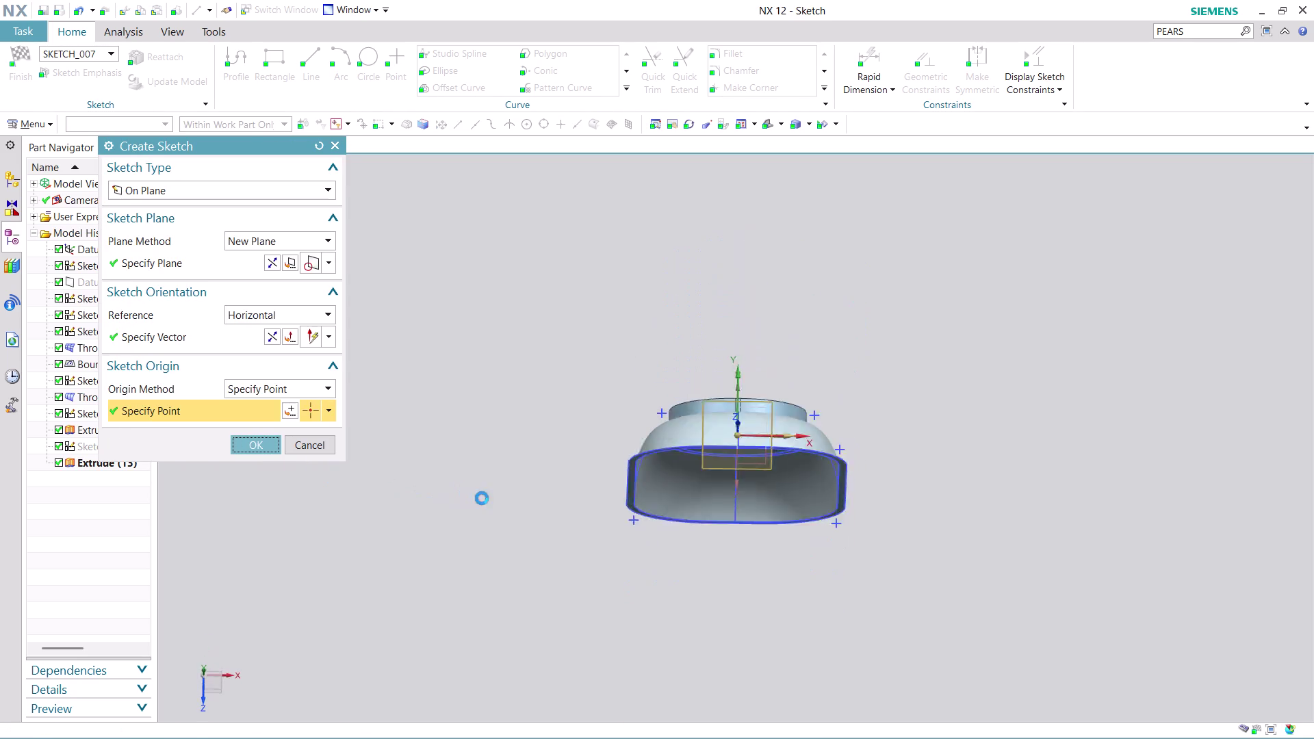
scroll(up, 3)
scroll(up, 3)
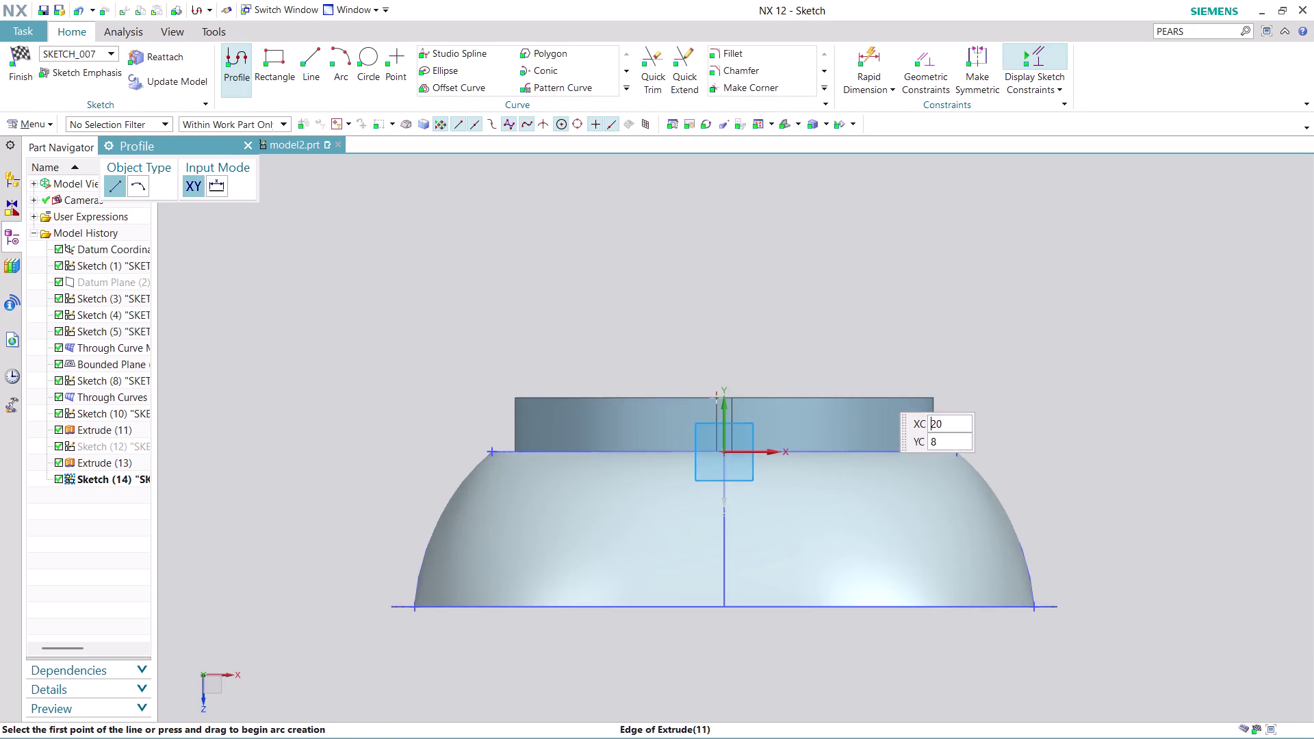
Draw a 24 mm diameter circle centred above the rim.
scroll(up, 3)
scroll(down, 3)
scroll(up, 3)
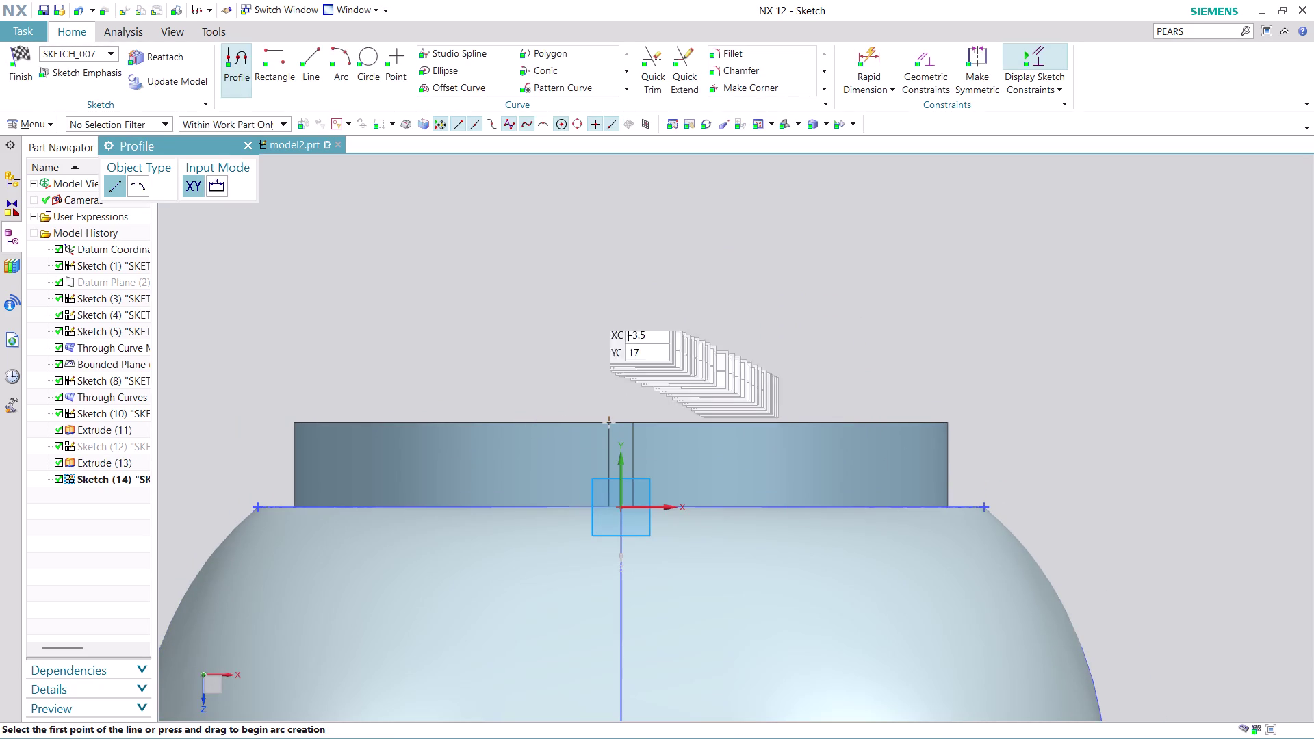
click(369, 58)
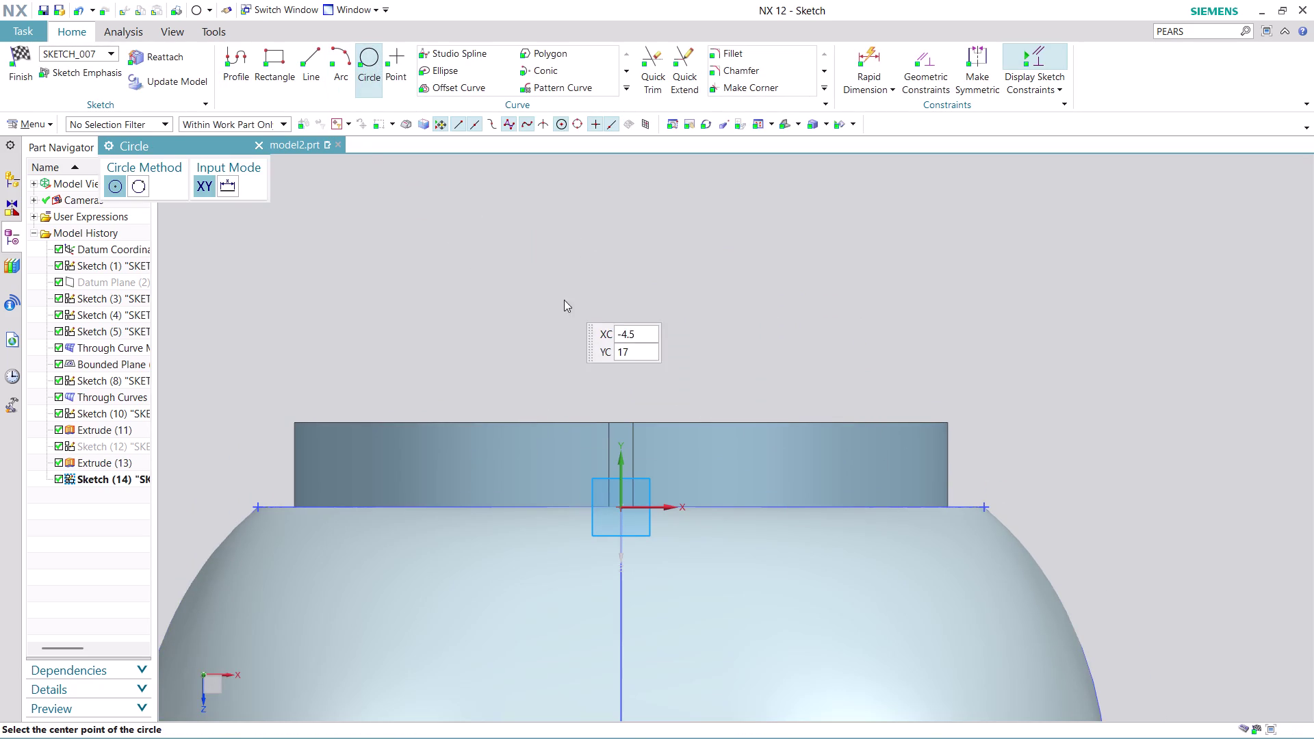
click(513, 255)
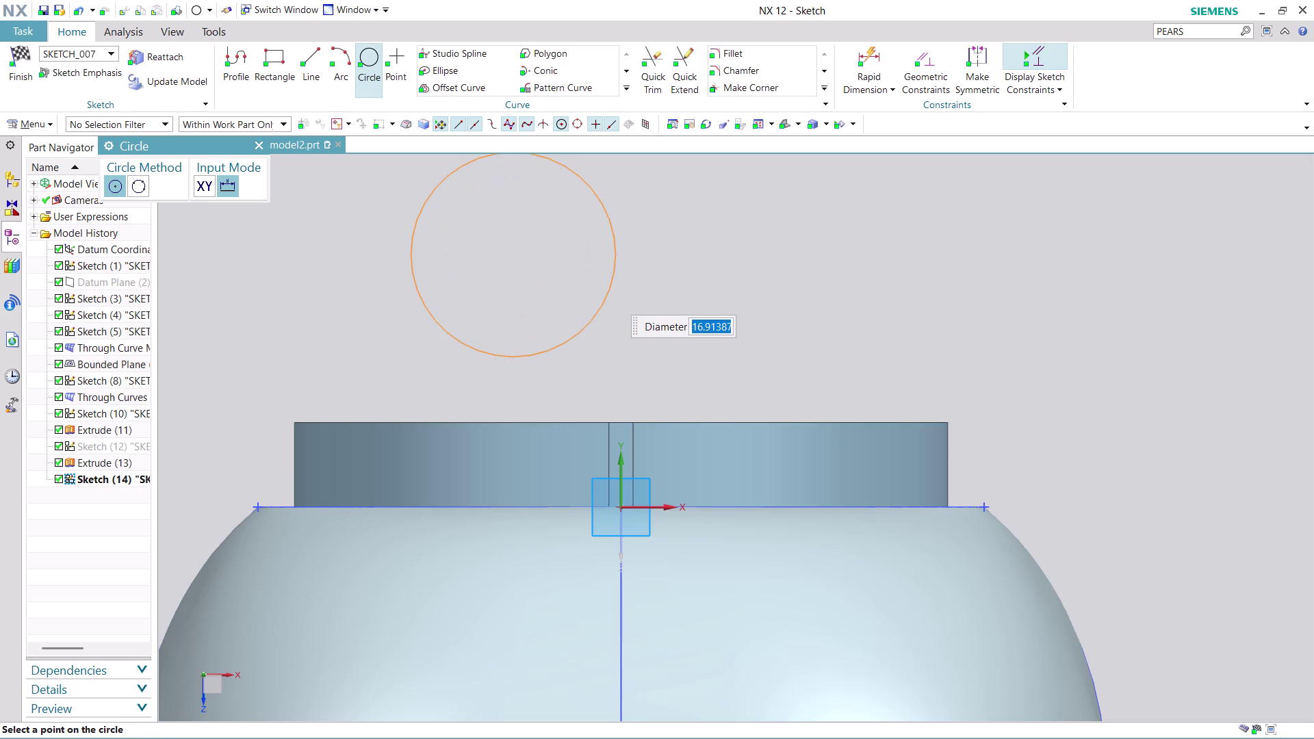
key(1)
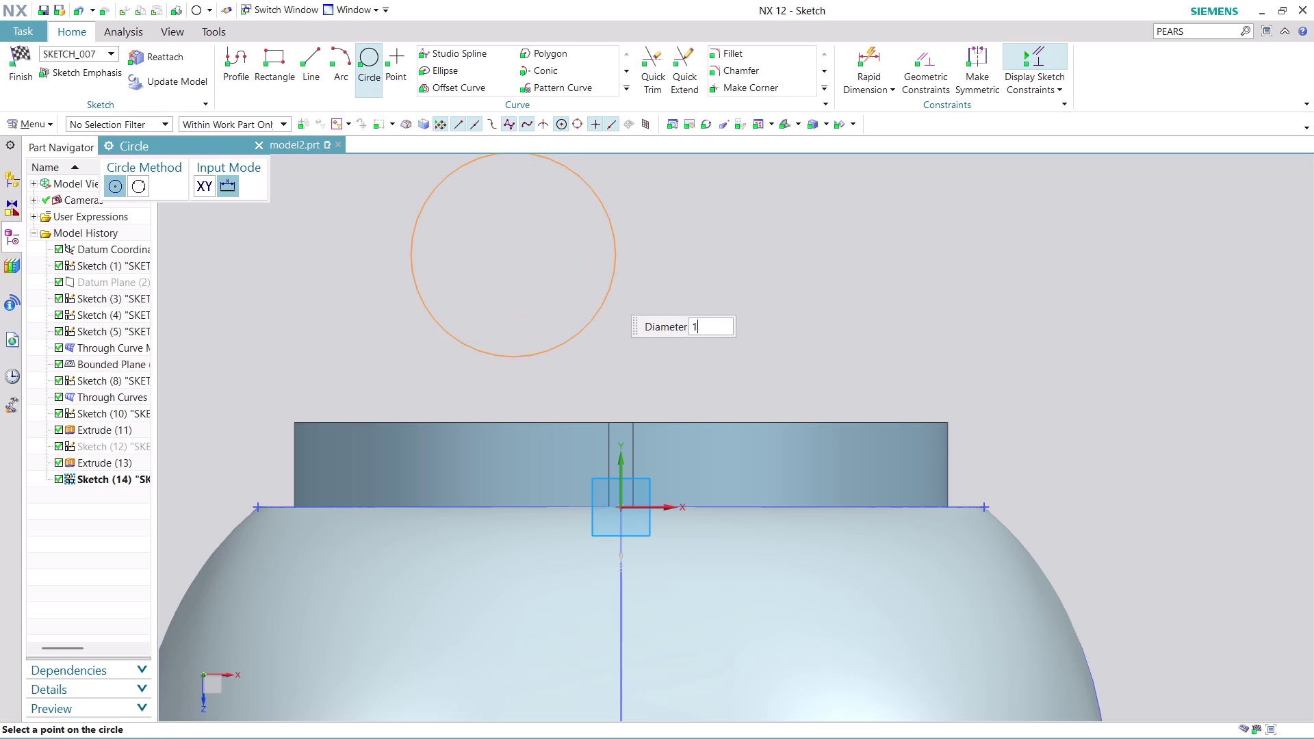
key(BackSpace)
text(24)
key(Return)
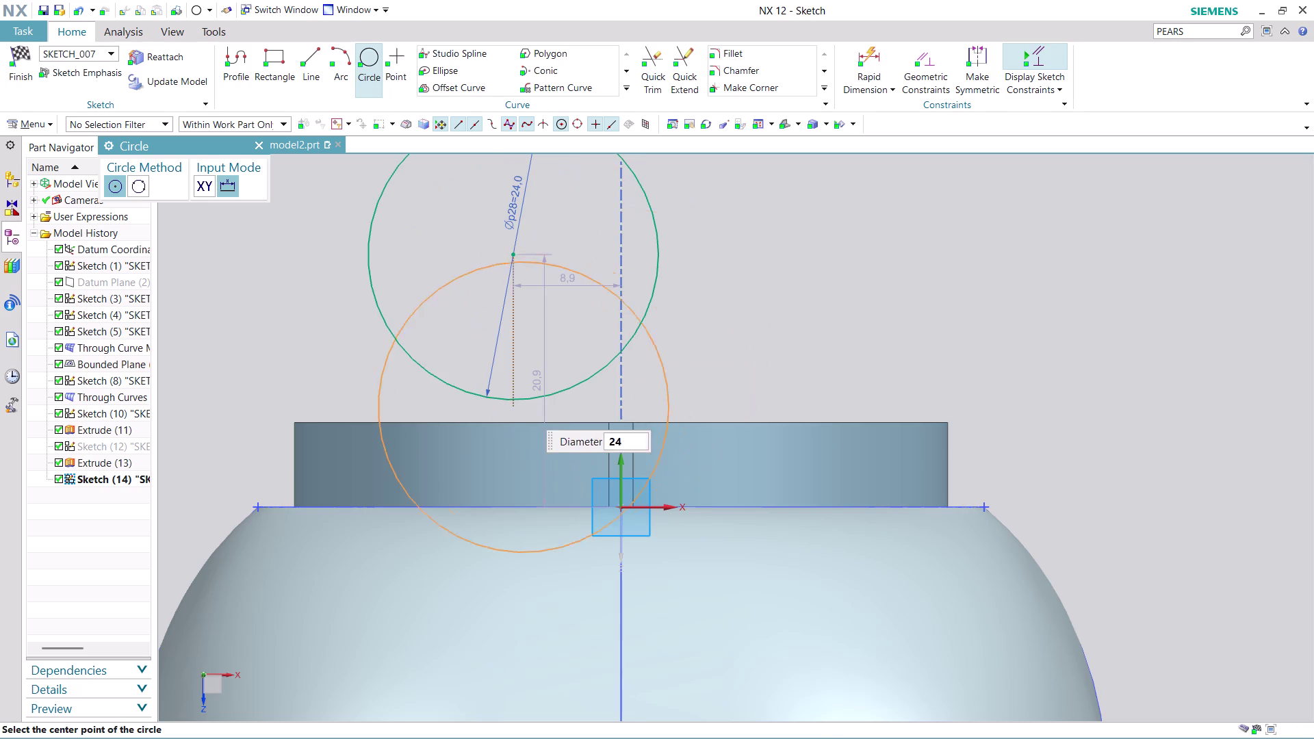
key(Escape)
key(Escape)
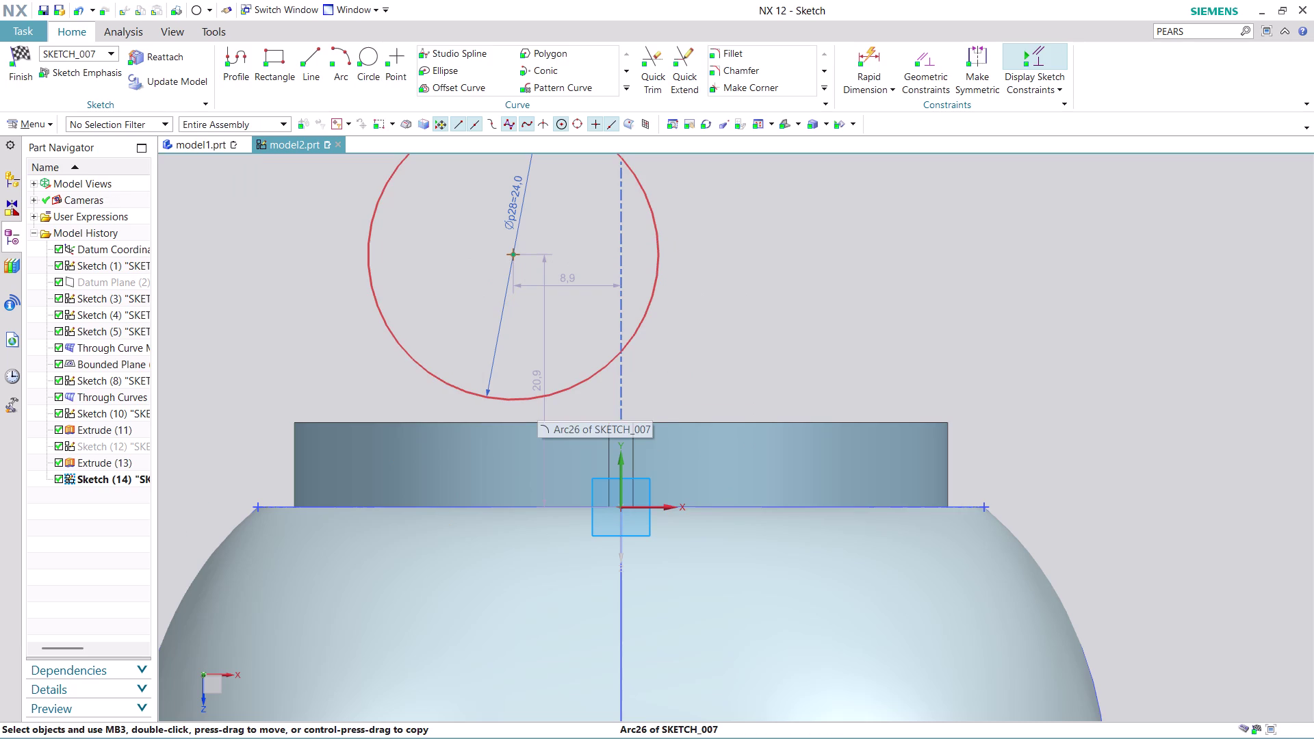
Constrain the 24 mm circle to pass through the sketch origin.
click(537, 403)
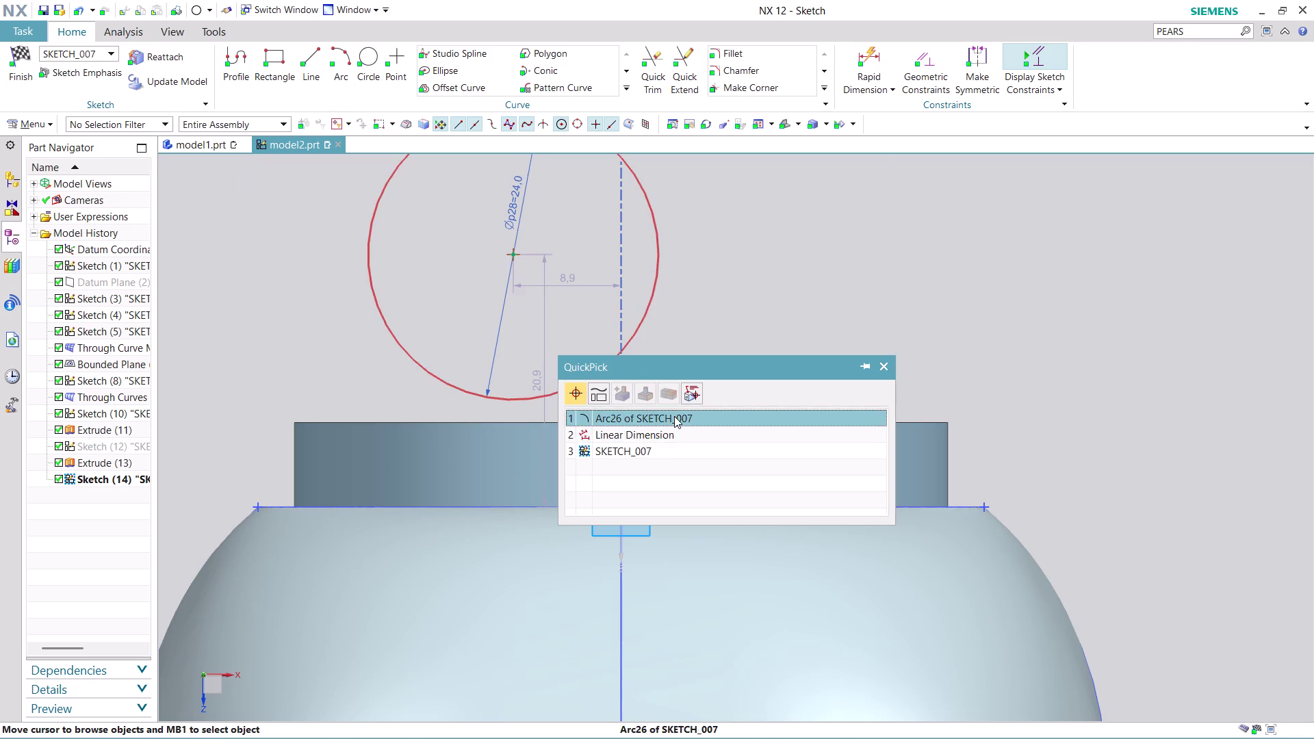
click(674, 416)
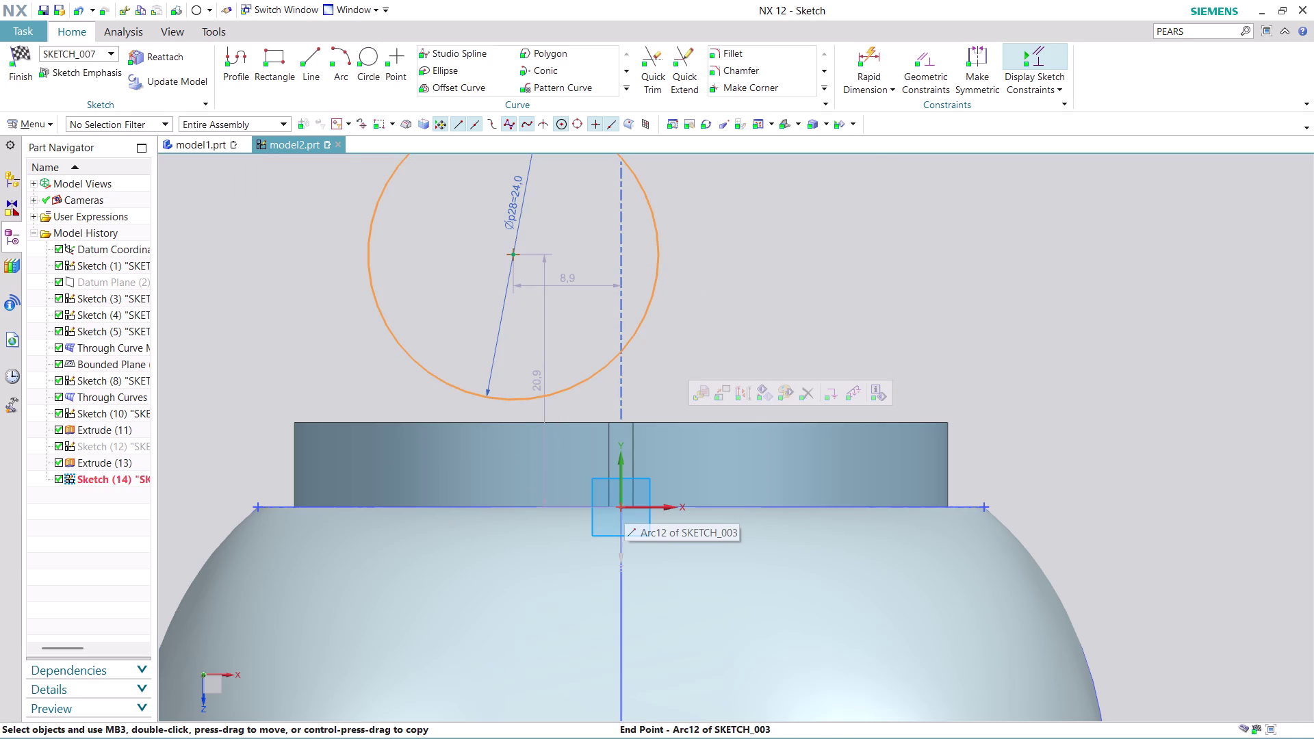
click(622, 507)
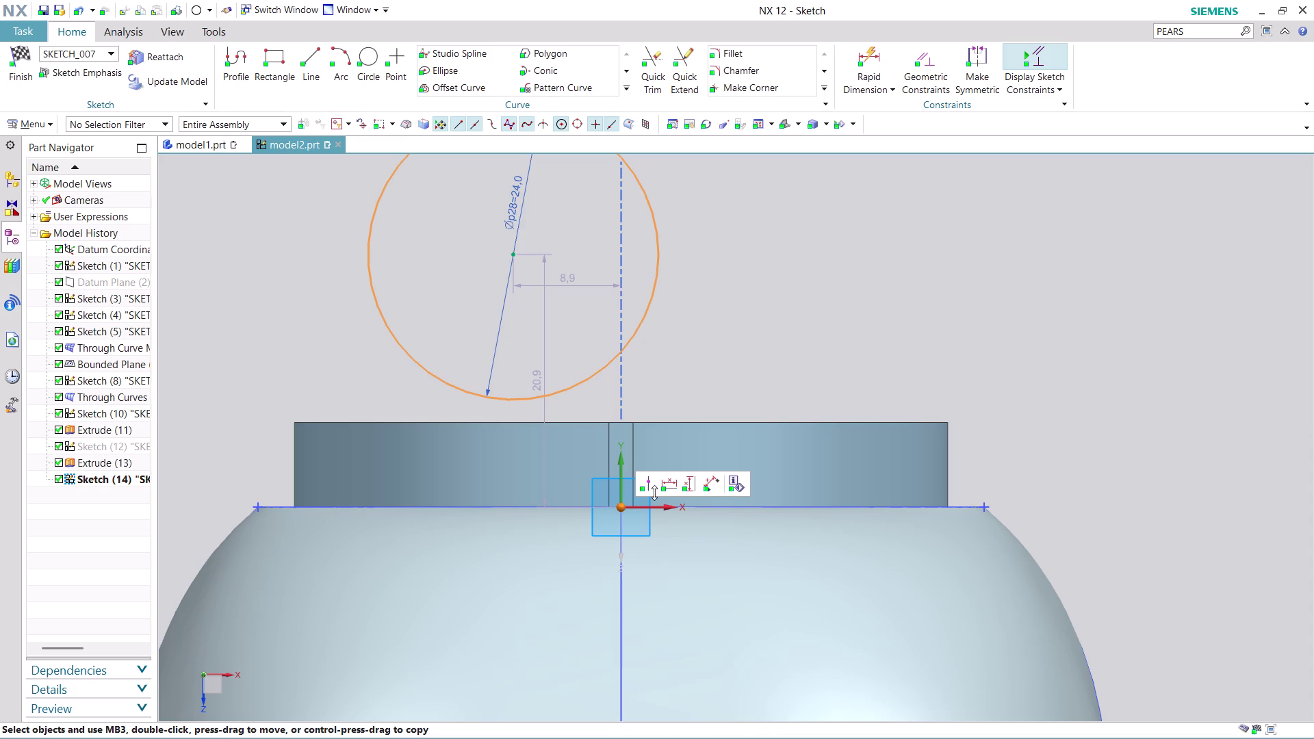
click(649, 484)
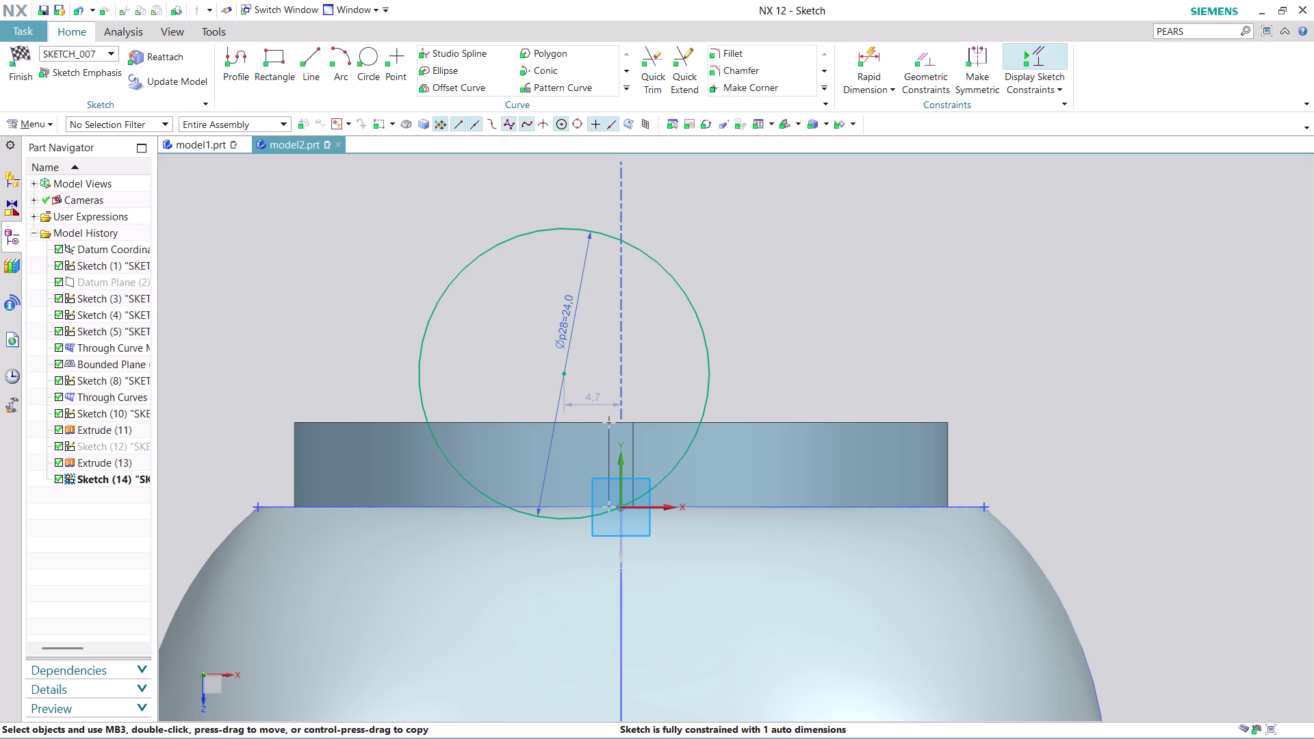
Constrain the circle's centre onto the vertical axis with Point on Curve.
click(581, 516)
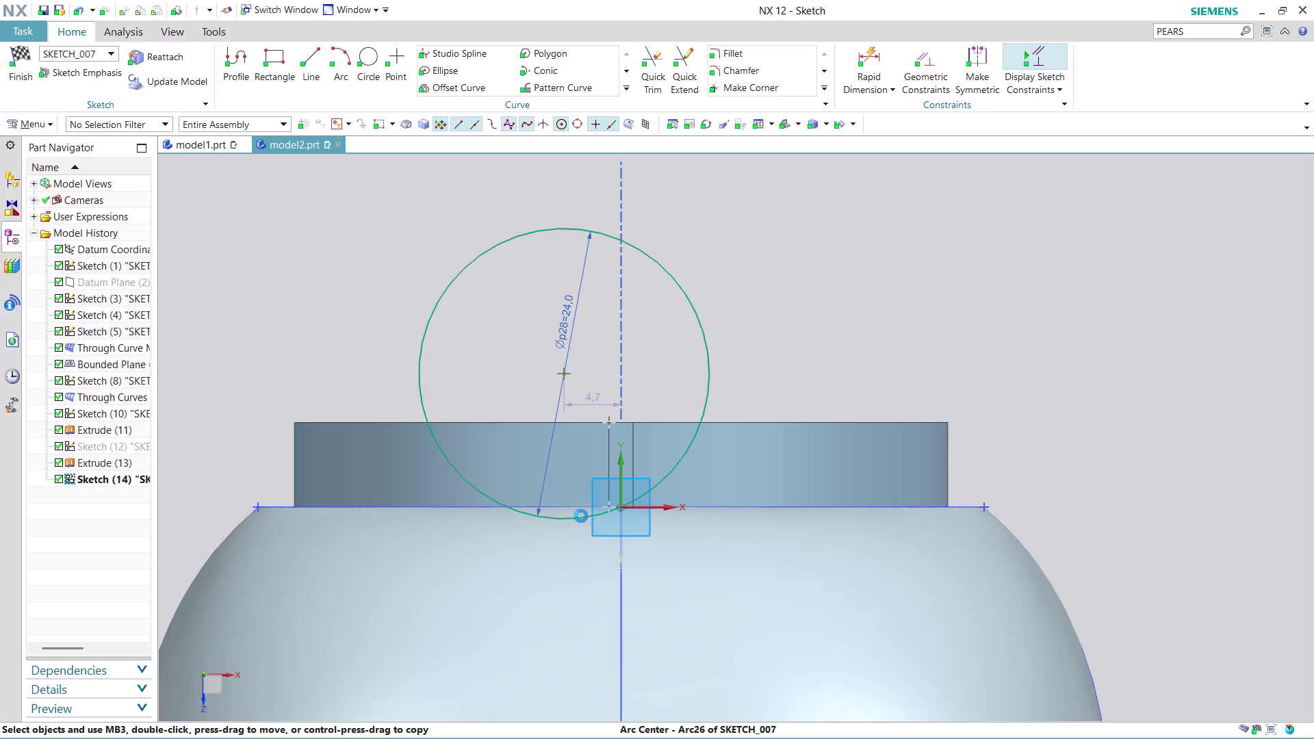
click(624, 509)
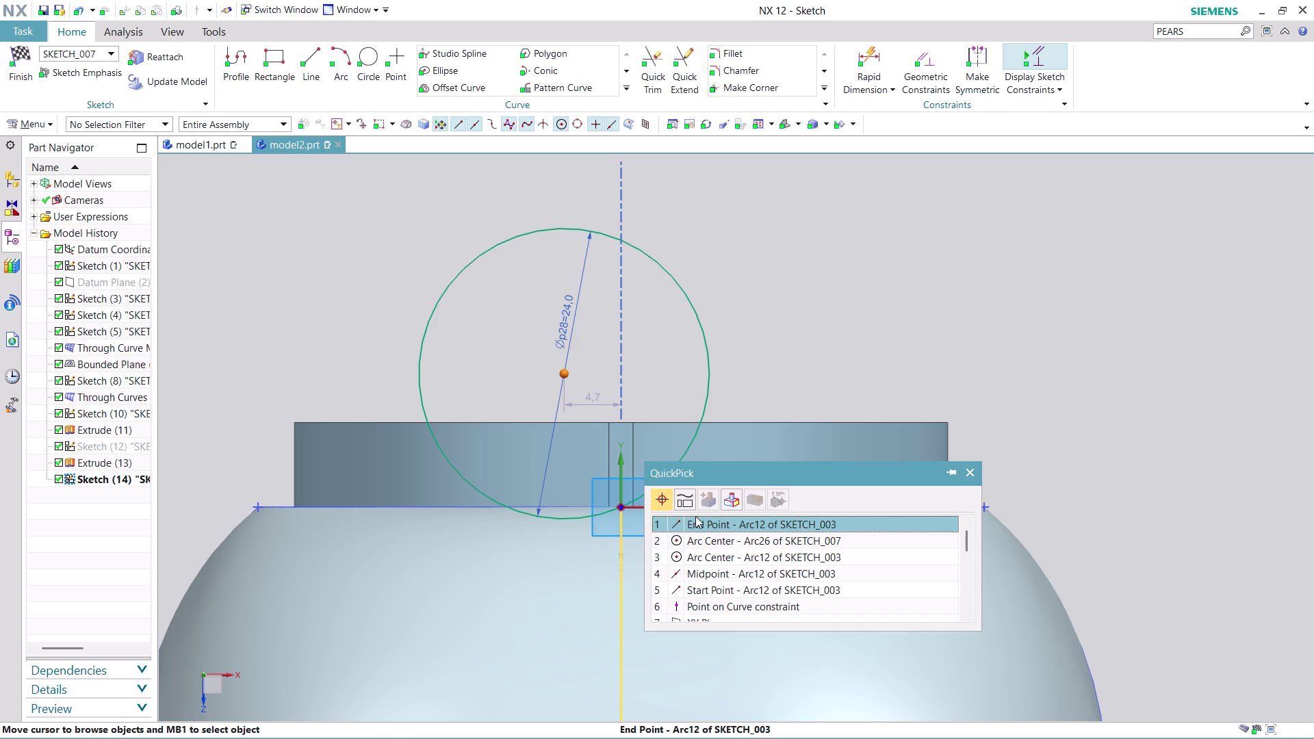
click(720, 533)
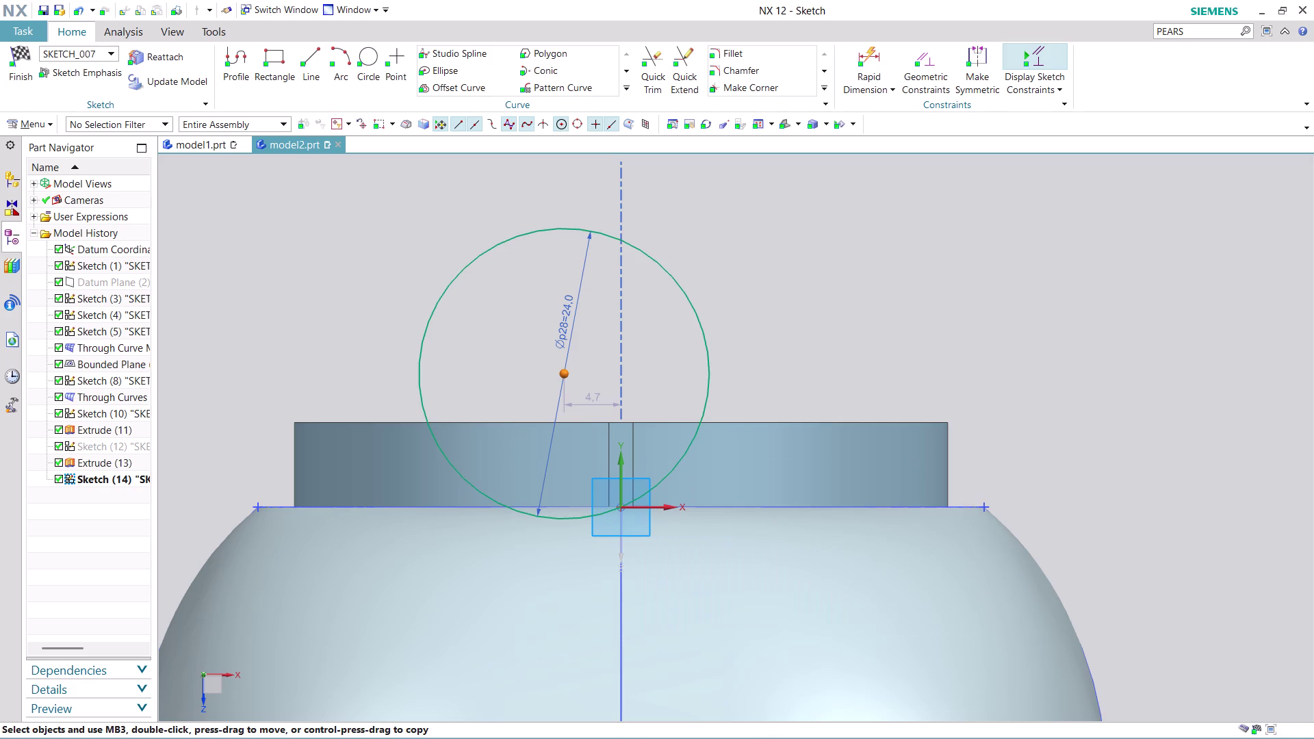
click(623, 508)
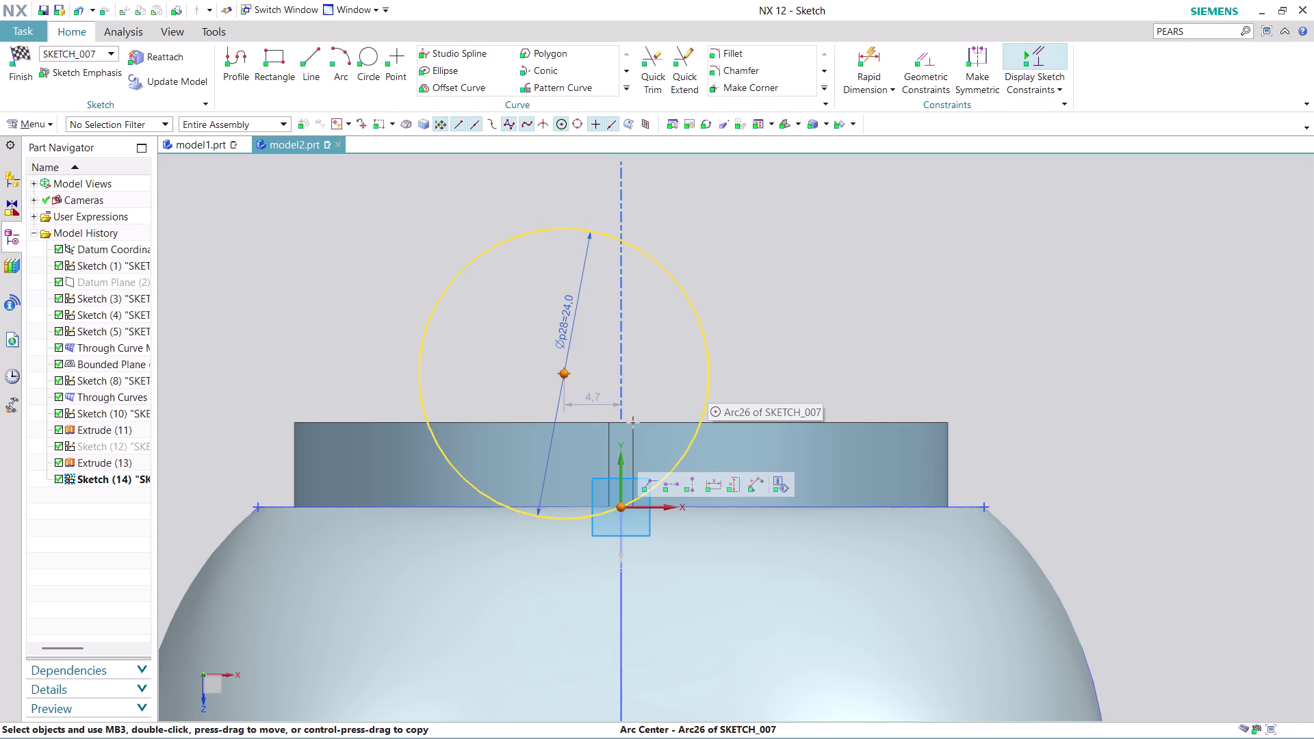
click(708, 379)
click(707, 367)
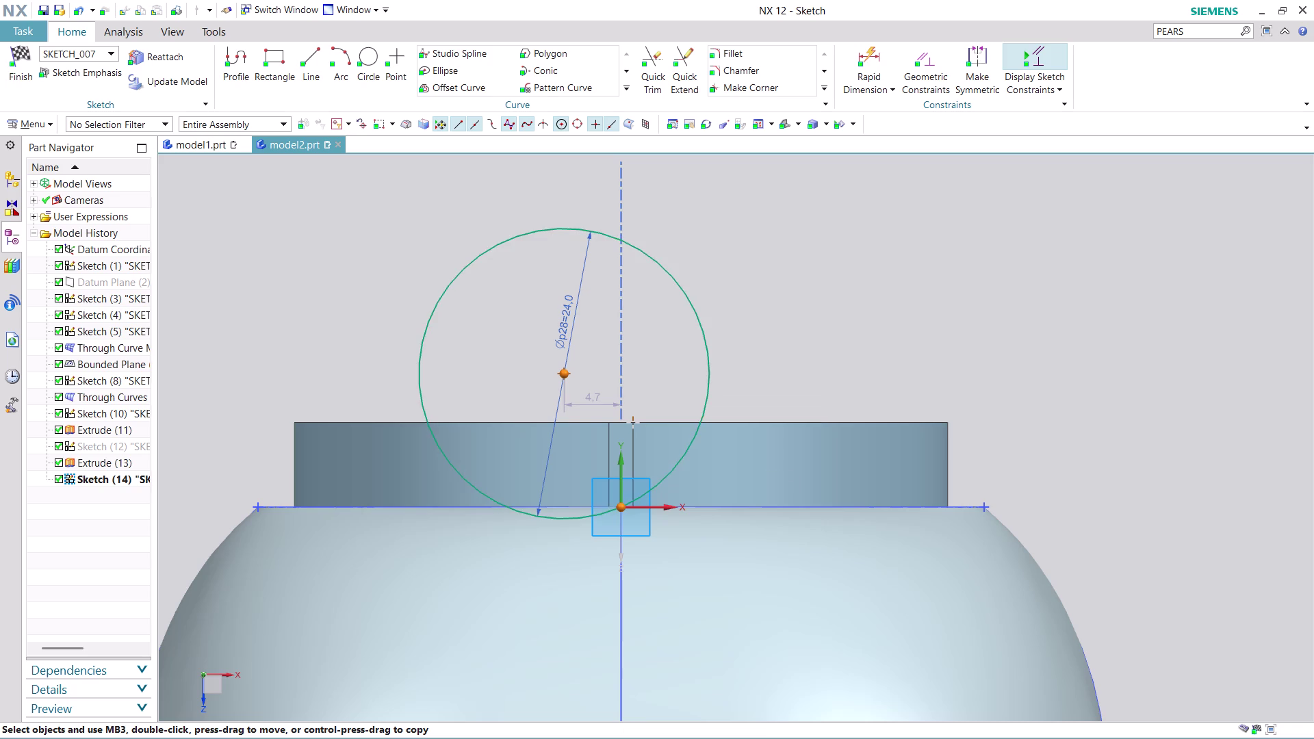
click(713, 383)
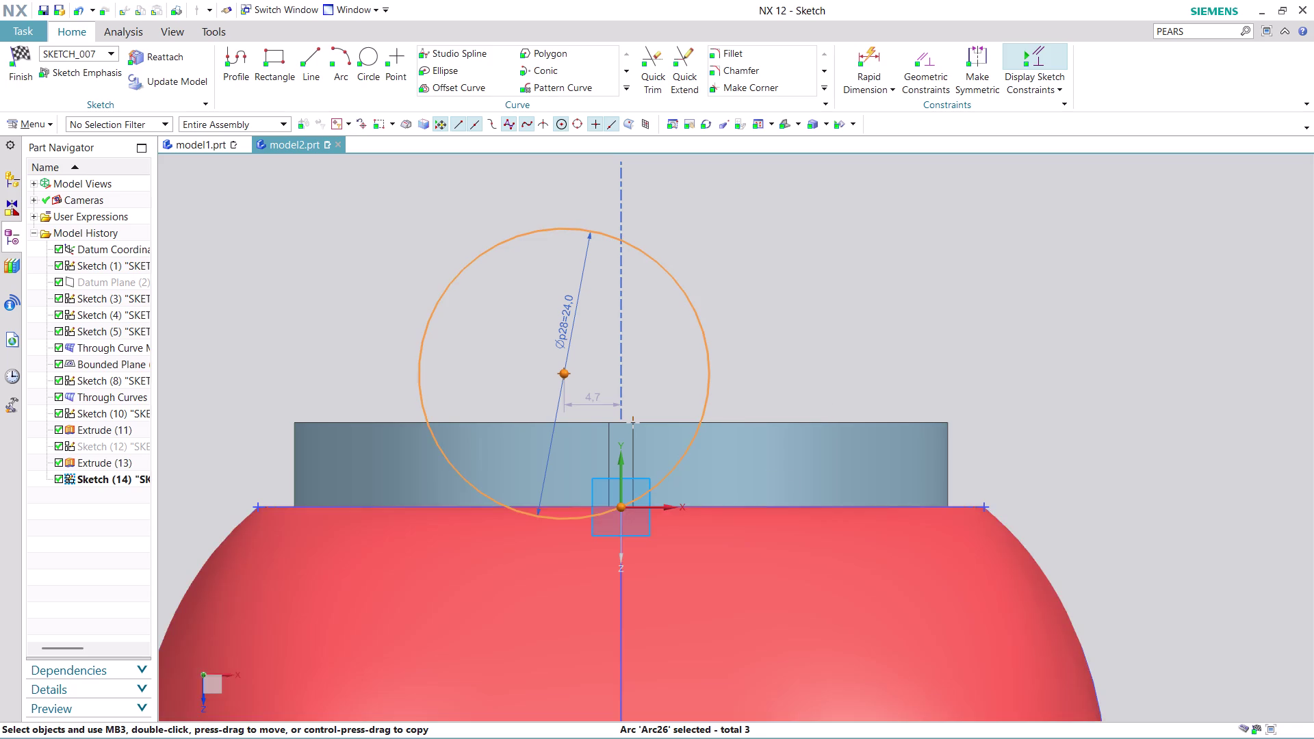
key(Escape)
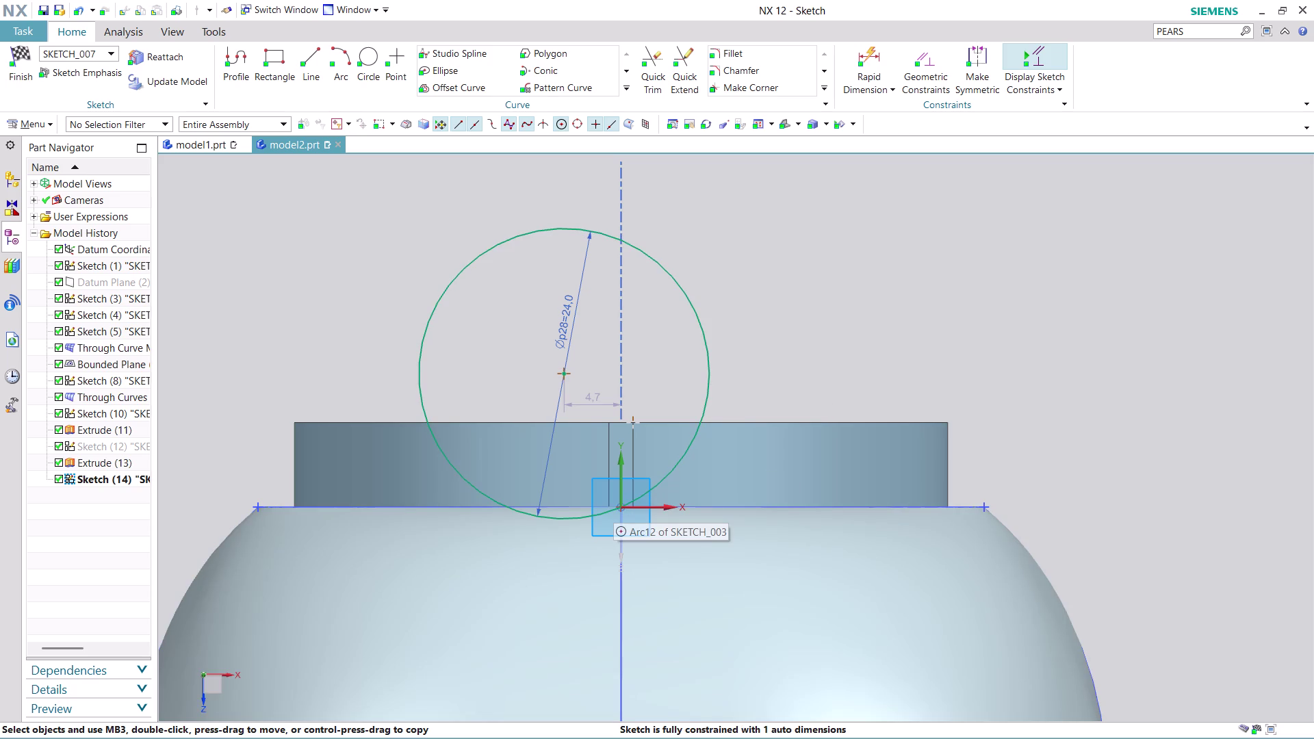
click(565, 375)
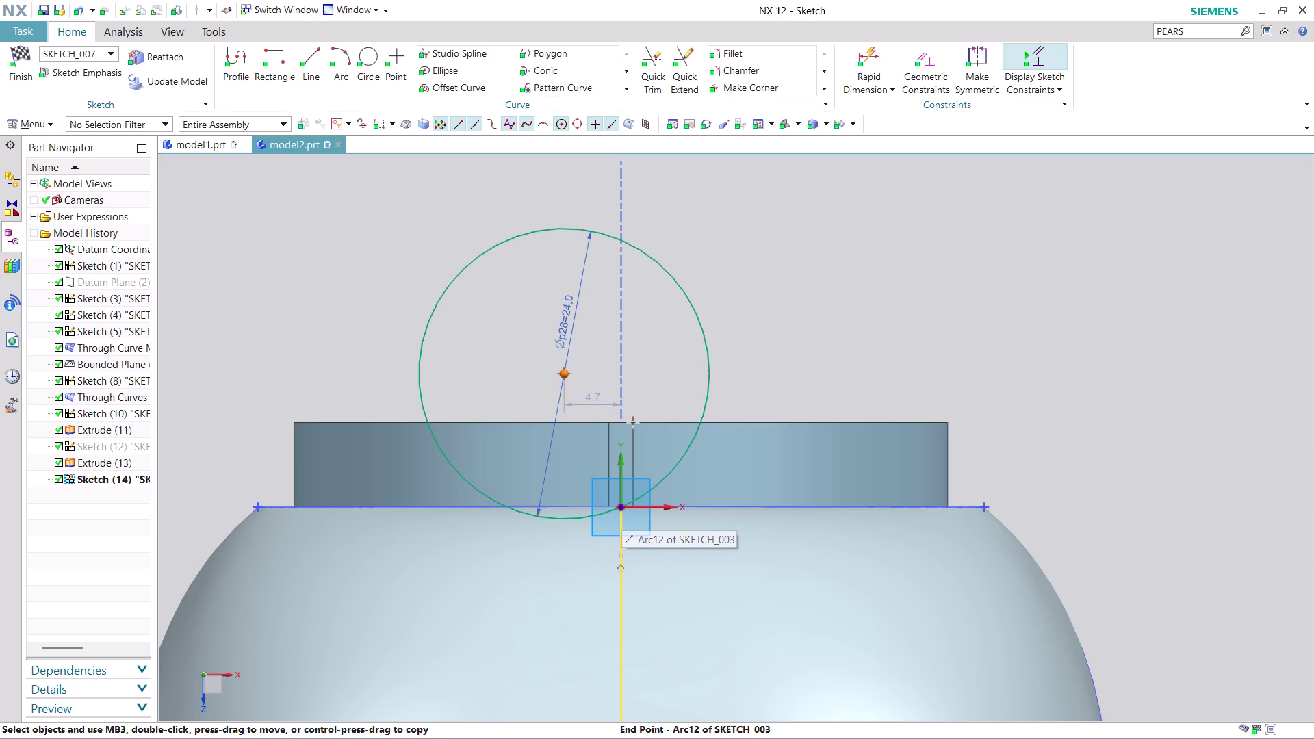
click(622, 507)
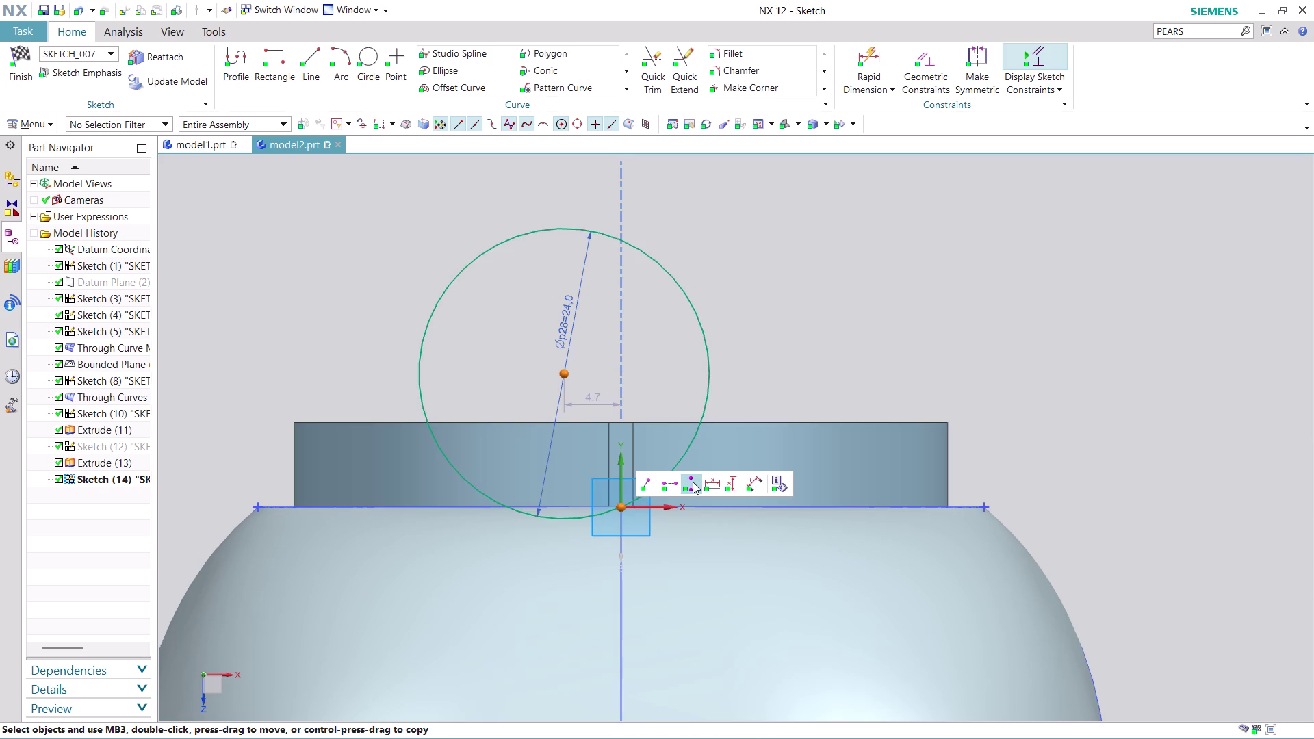
click(693, 481)
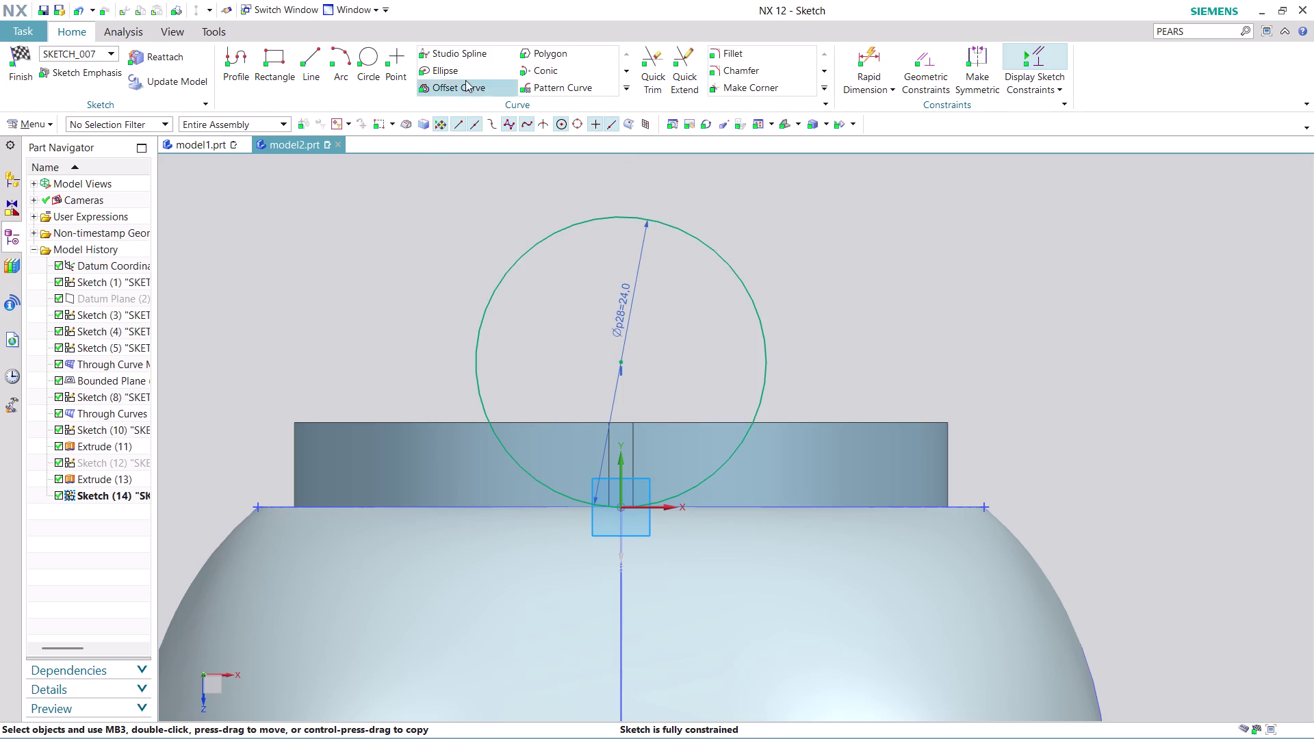
Draw a chord line across the circle along the rim's top edge.
click(318, 50)
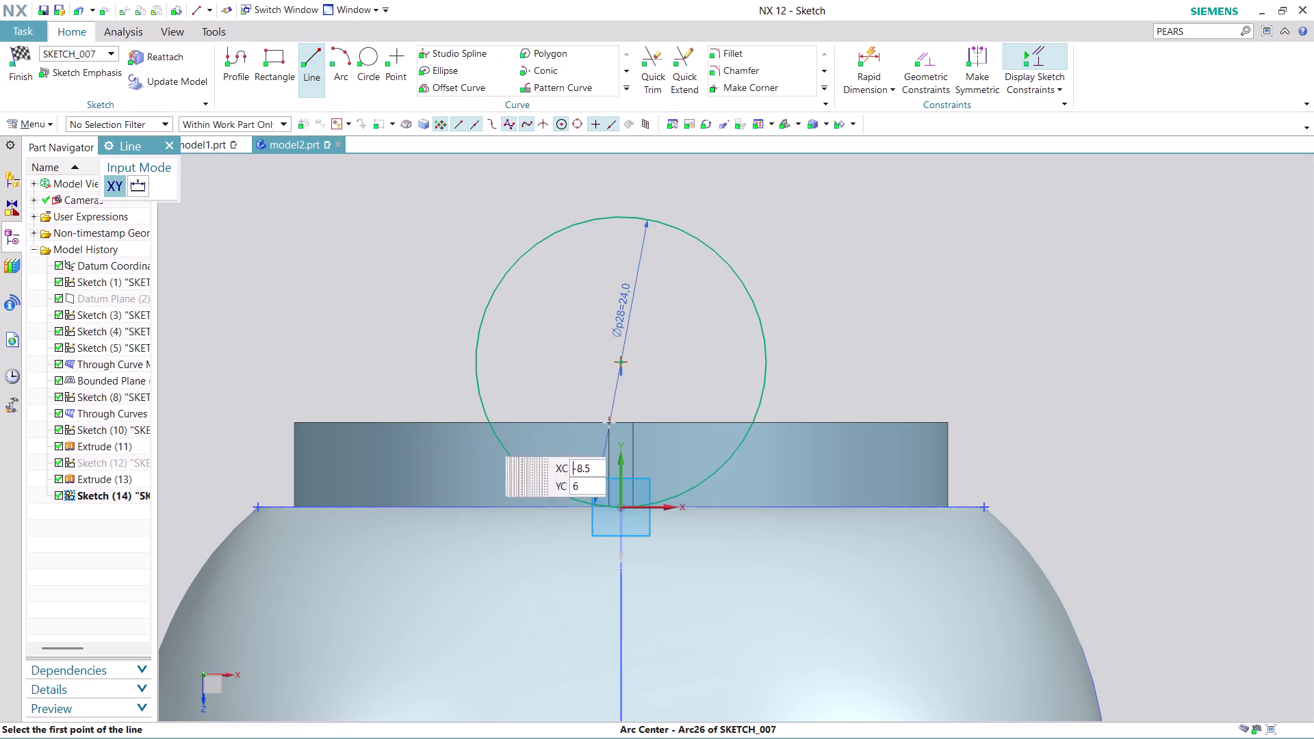
click(754, 422)
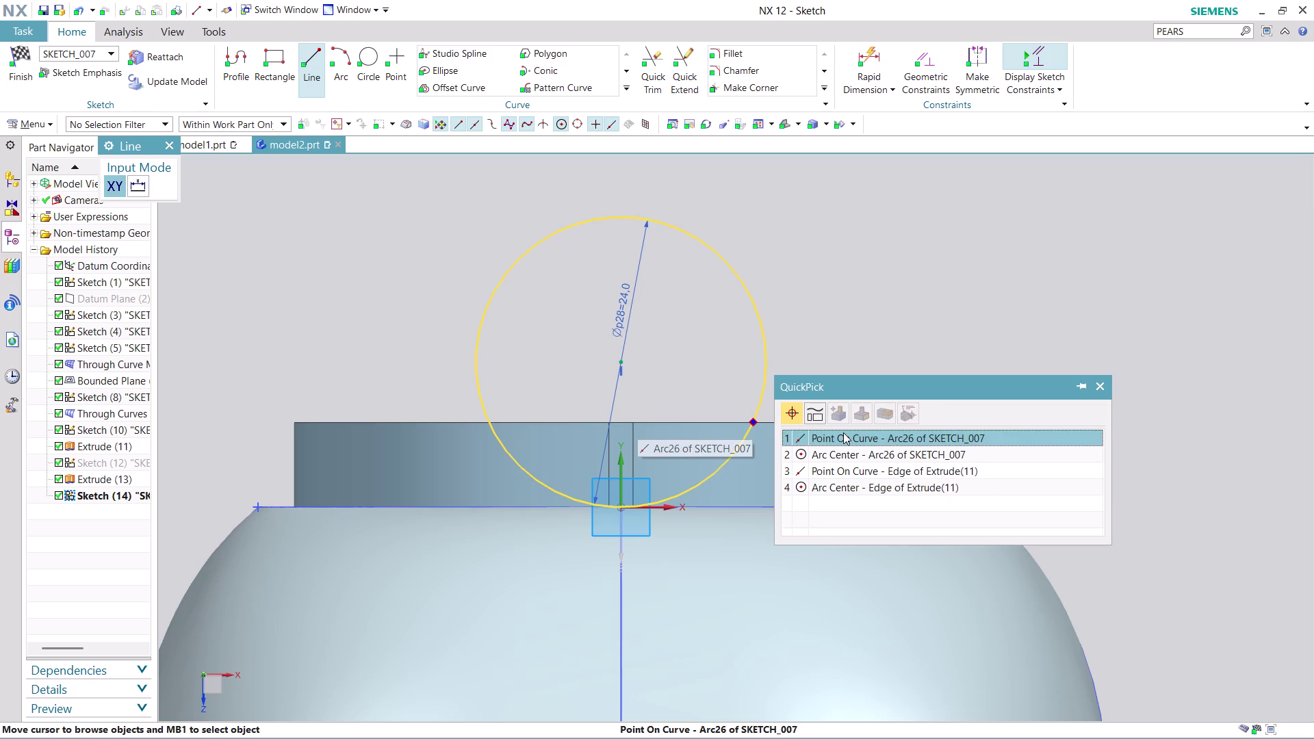
click(846, 436)
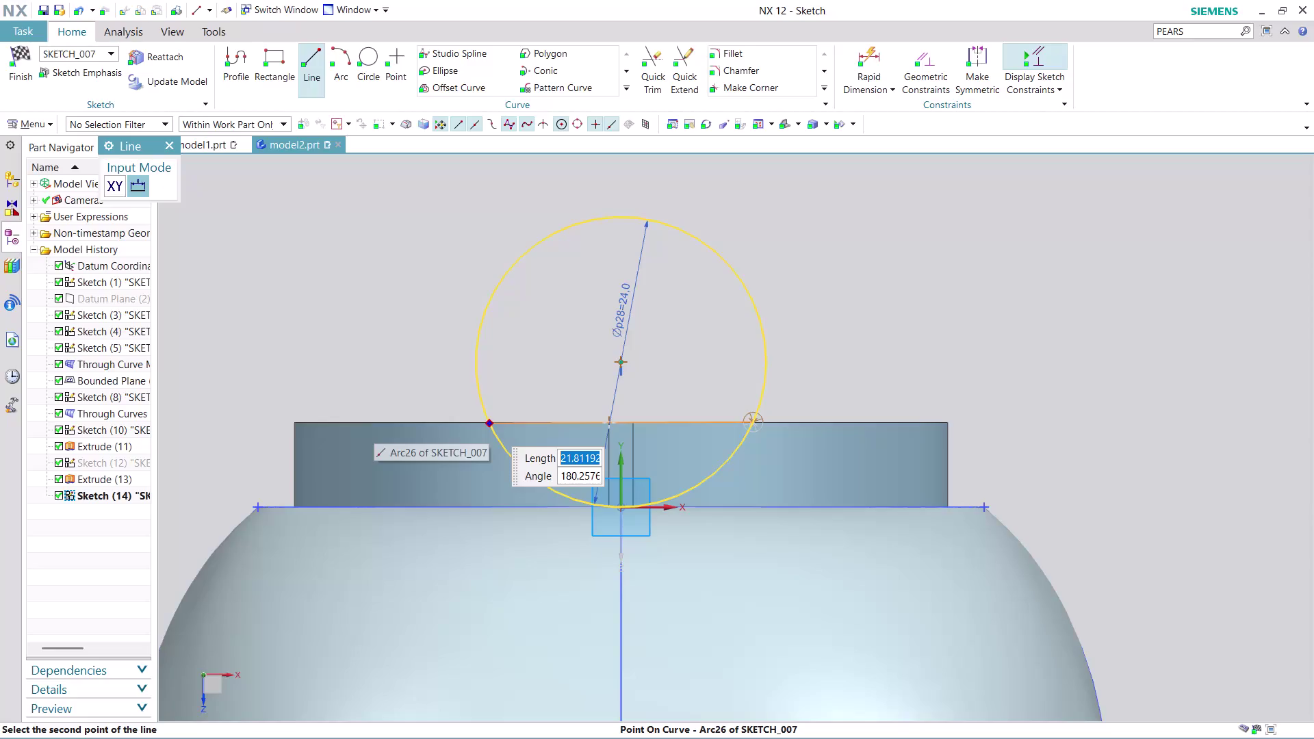
click(488, 420)
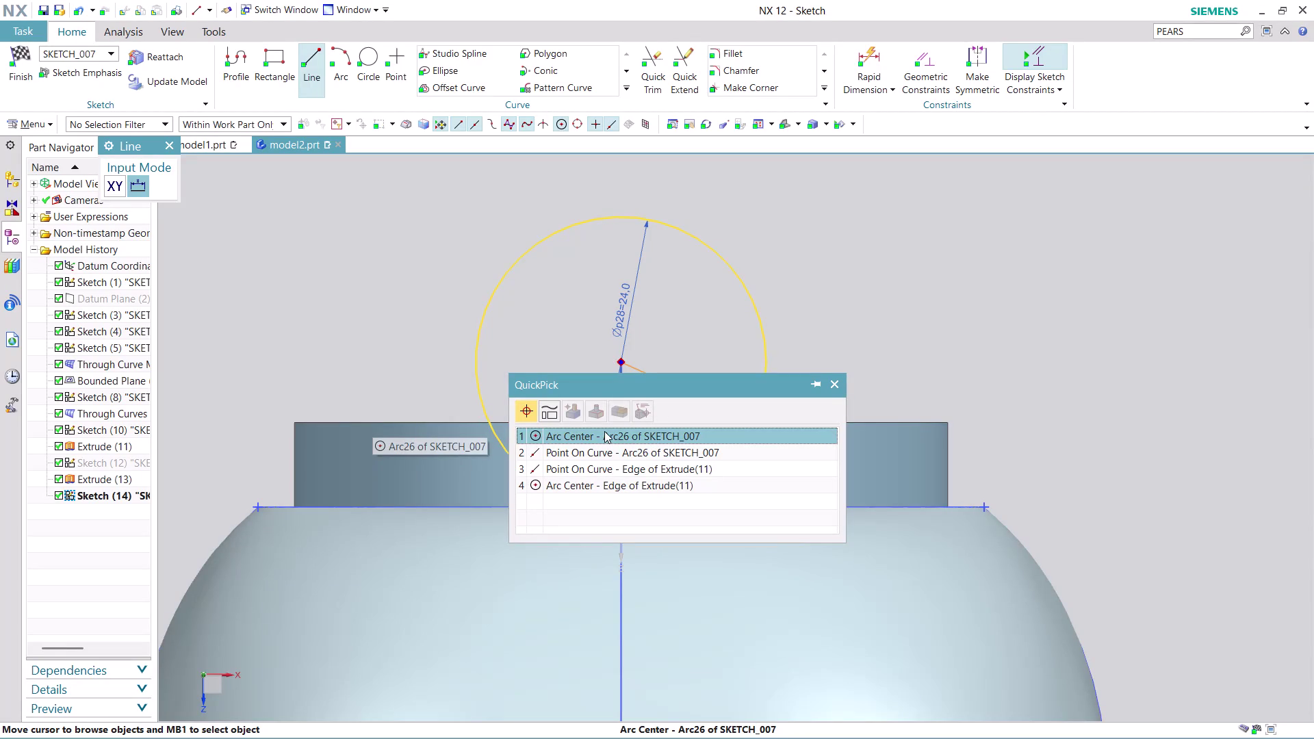
click(611, 451)
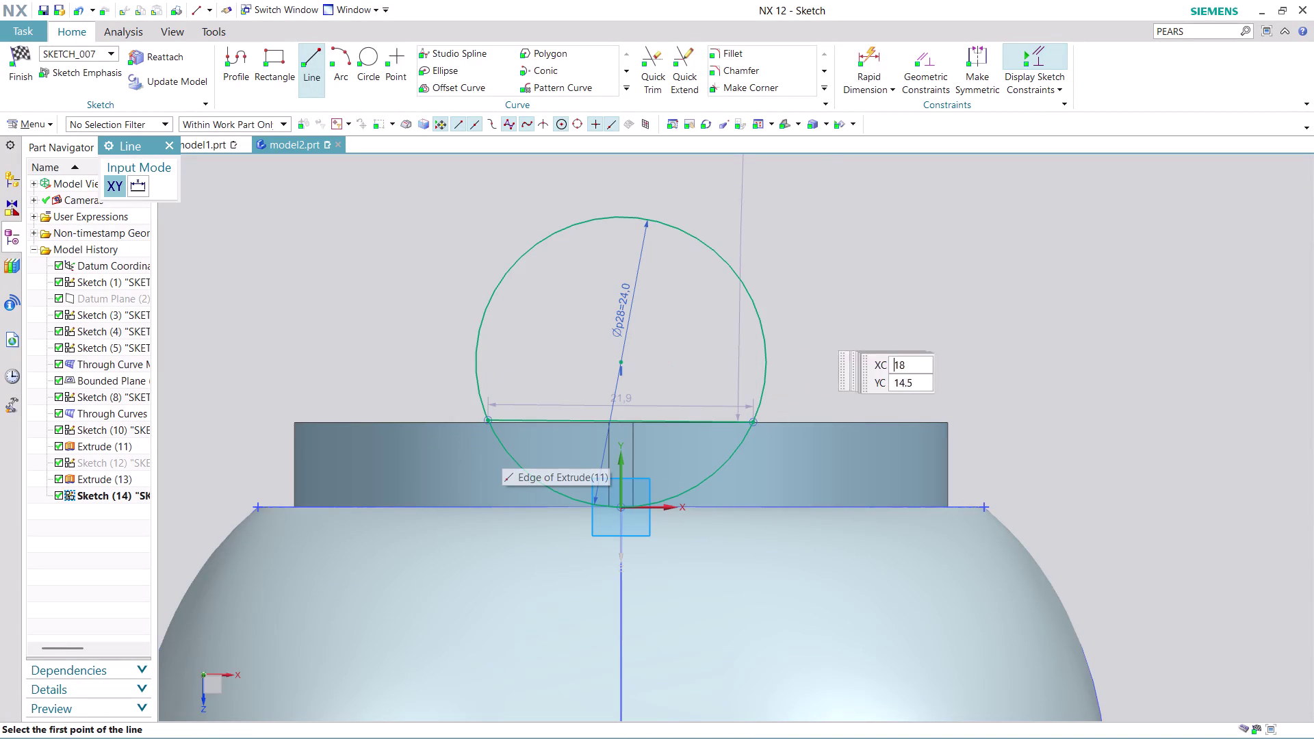
key(Escape)
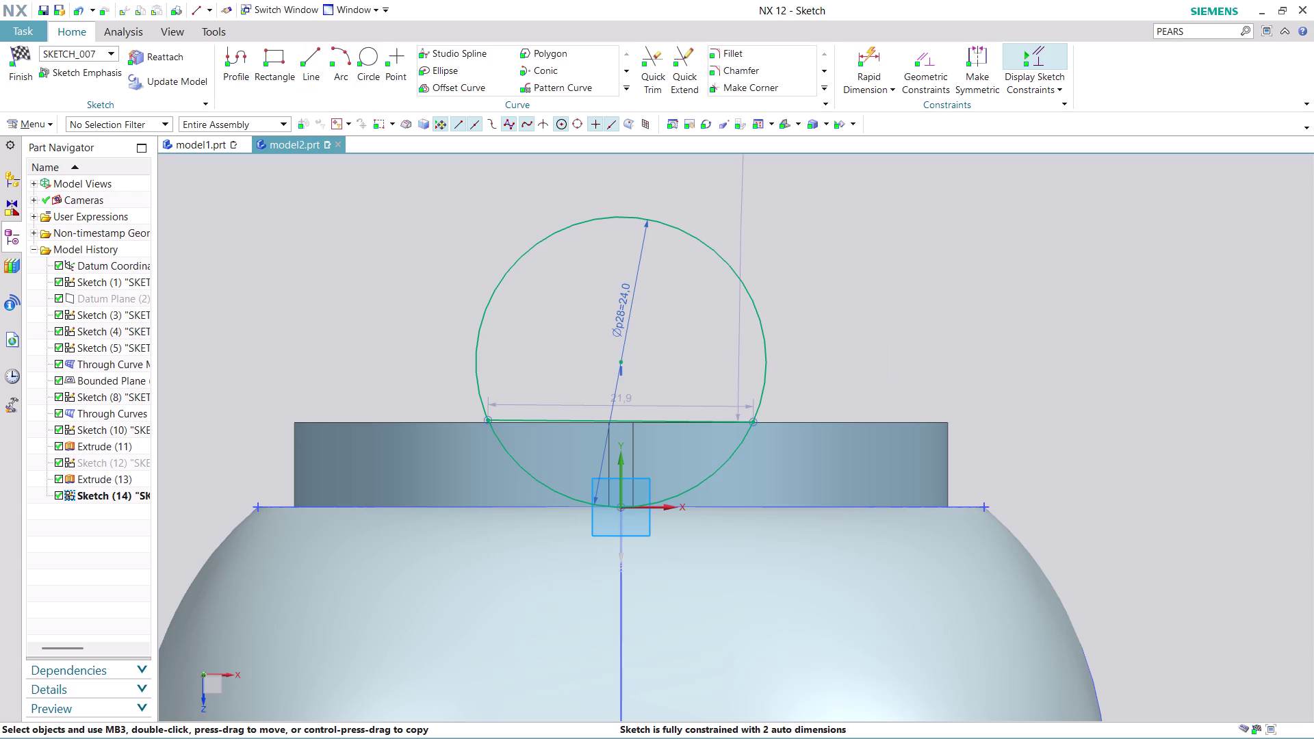
Trim away the circle's upper arc and finish the sketch.
click(656, 60)
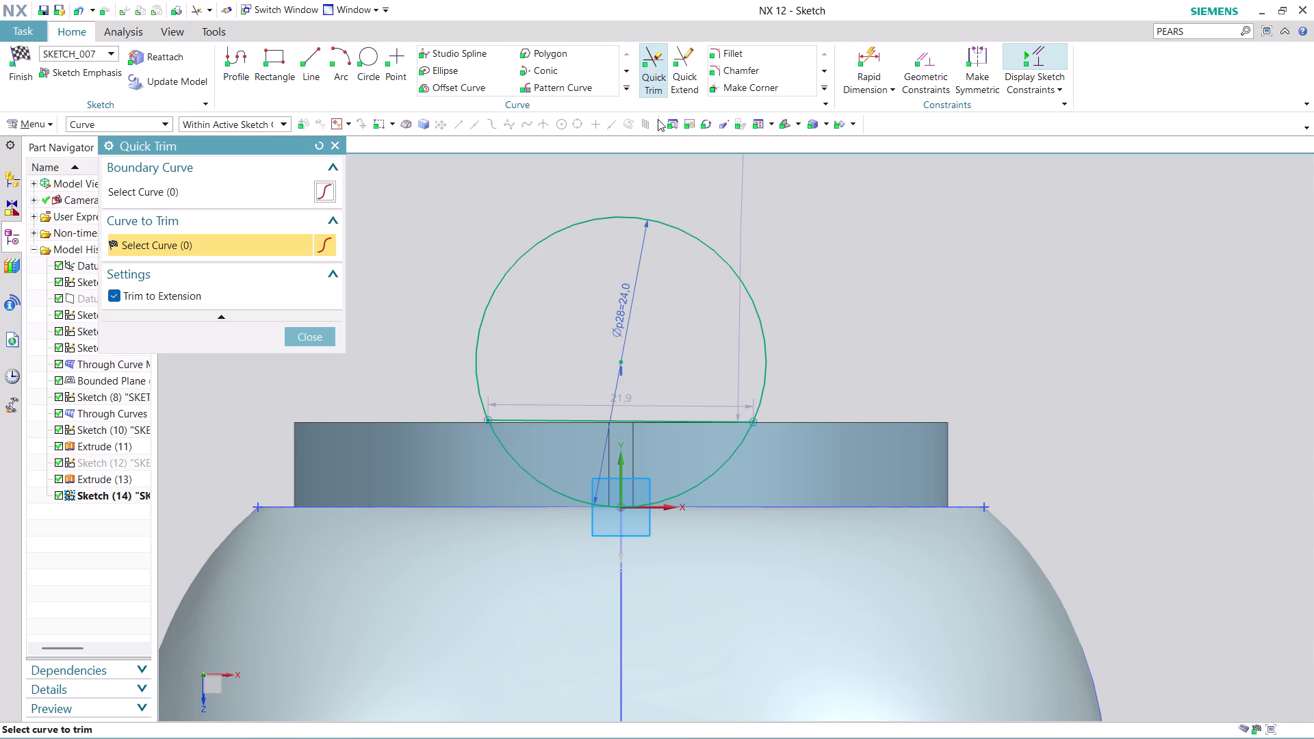
click(617, 215)
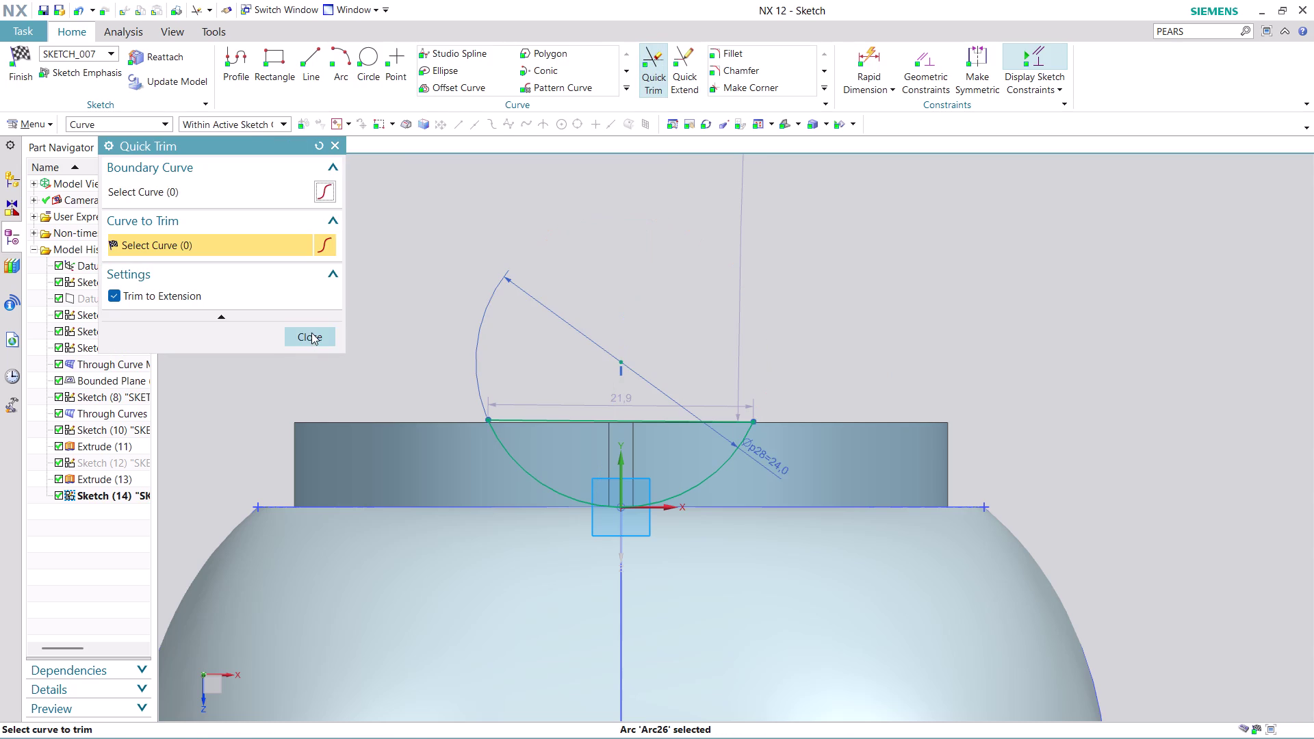
click(311, 333)
scroll(up, 3)
scroll(down, 3)
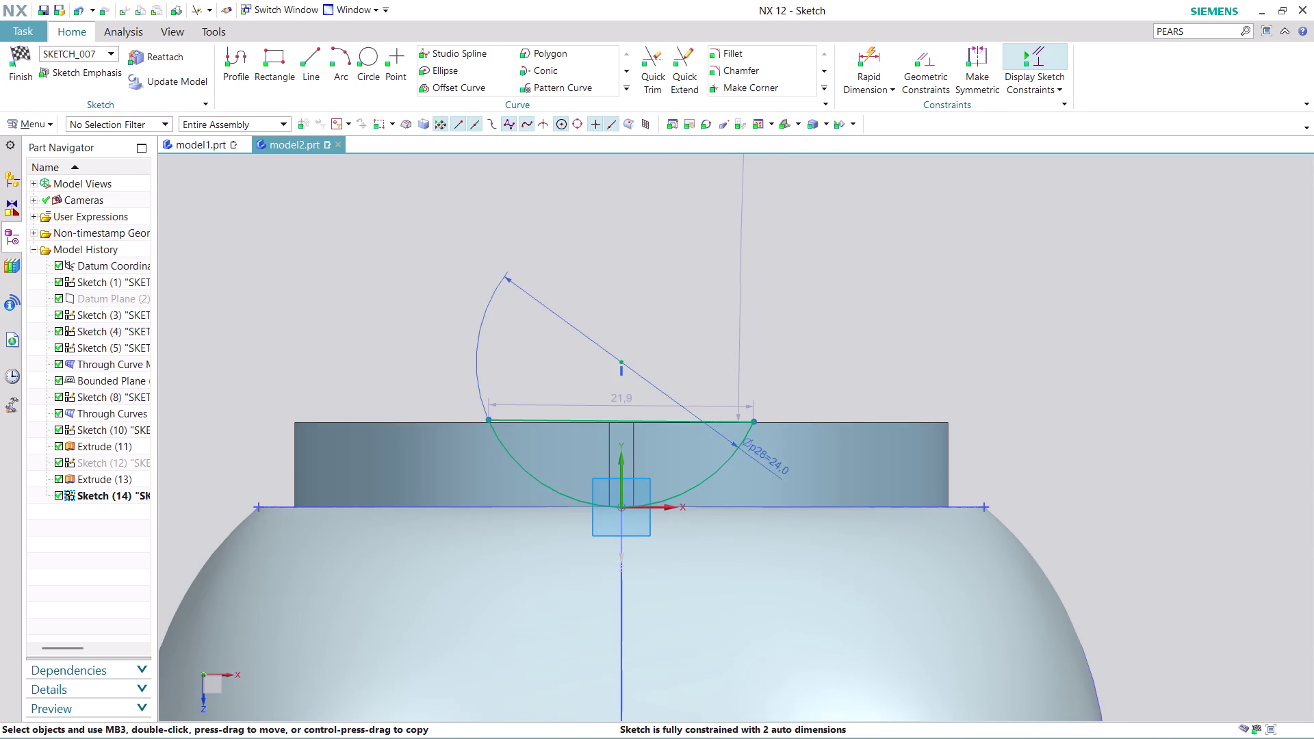
click(14, 64)
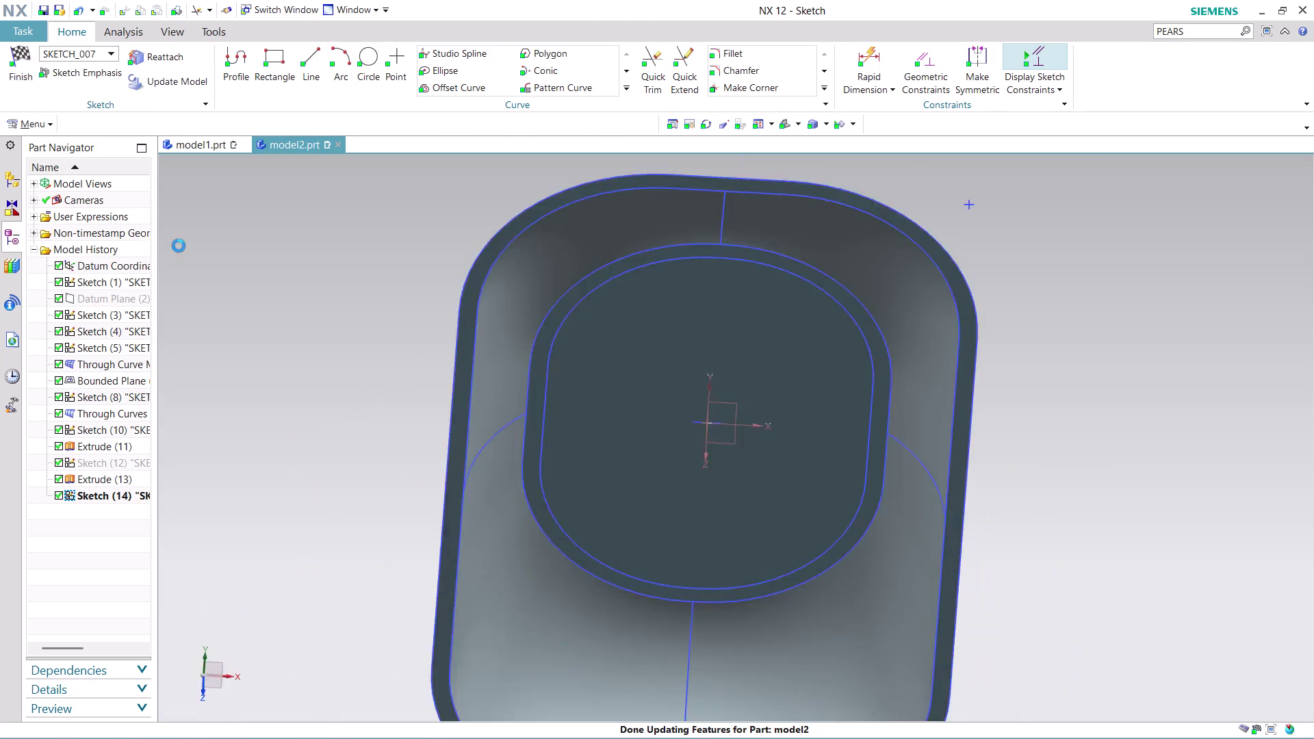
Start a sheet-body extrusion of the D-shaped profile, then cancel it.
scroll(down, 3)
middle_drag(833, 567, 840, 523)
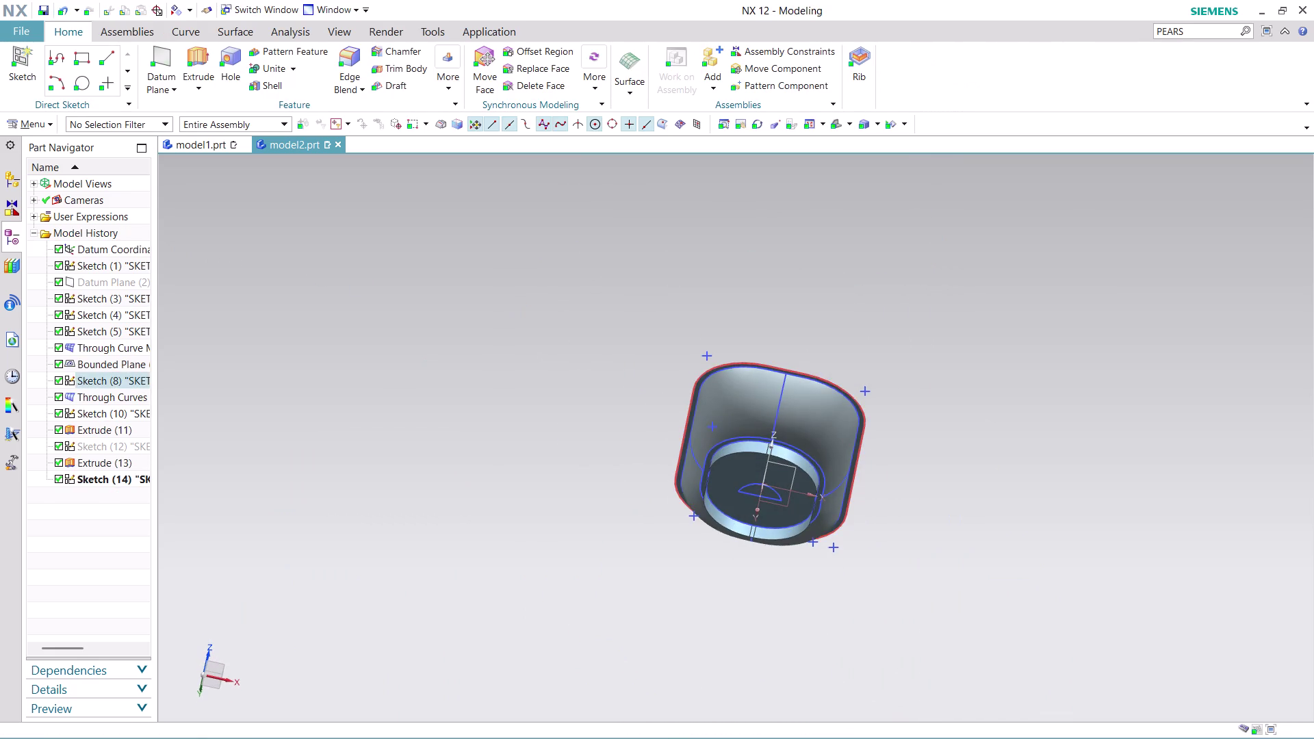
scroll(up, 3)
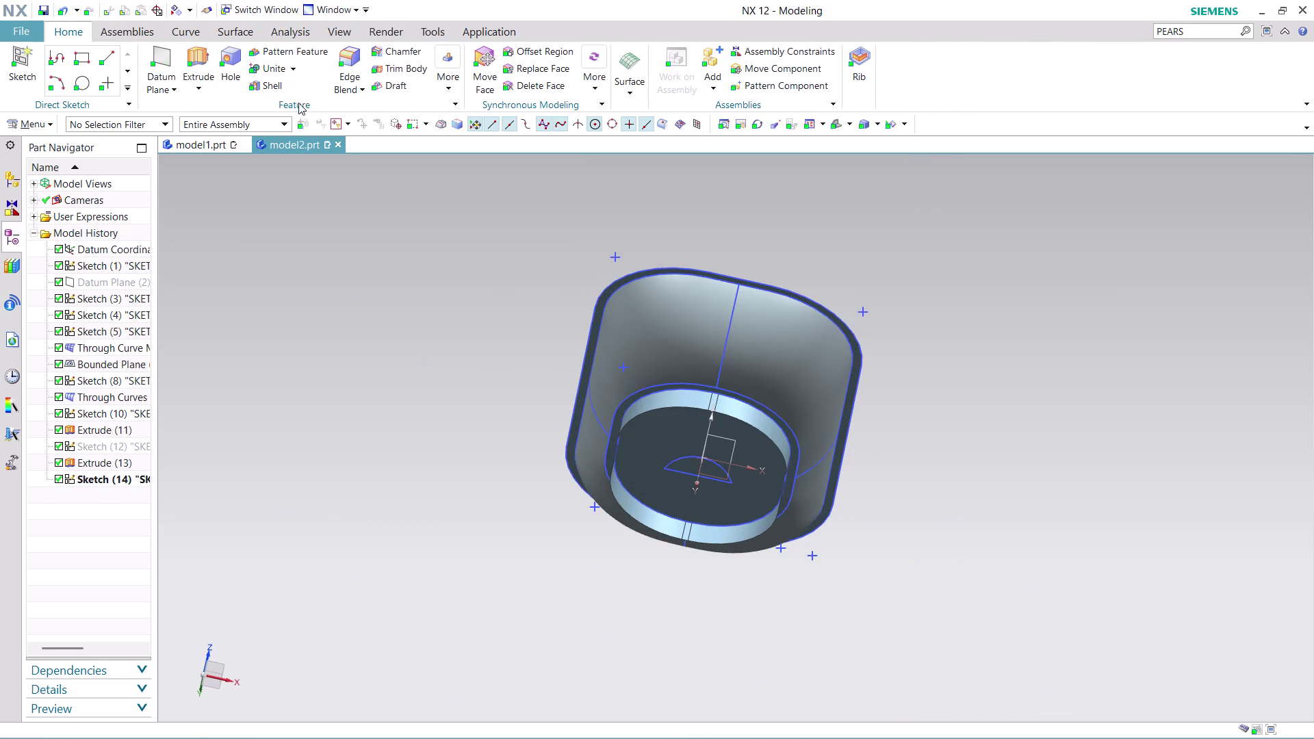
click(193, 50)
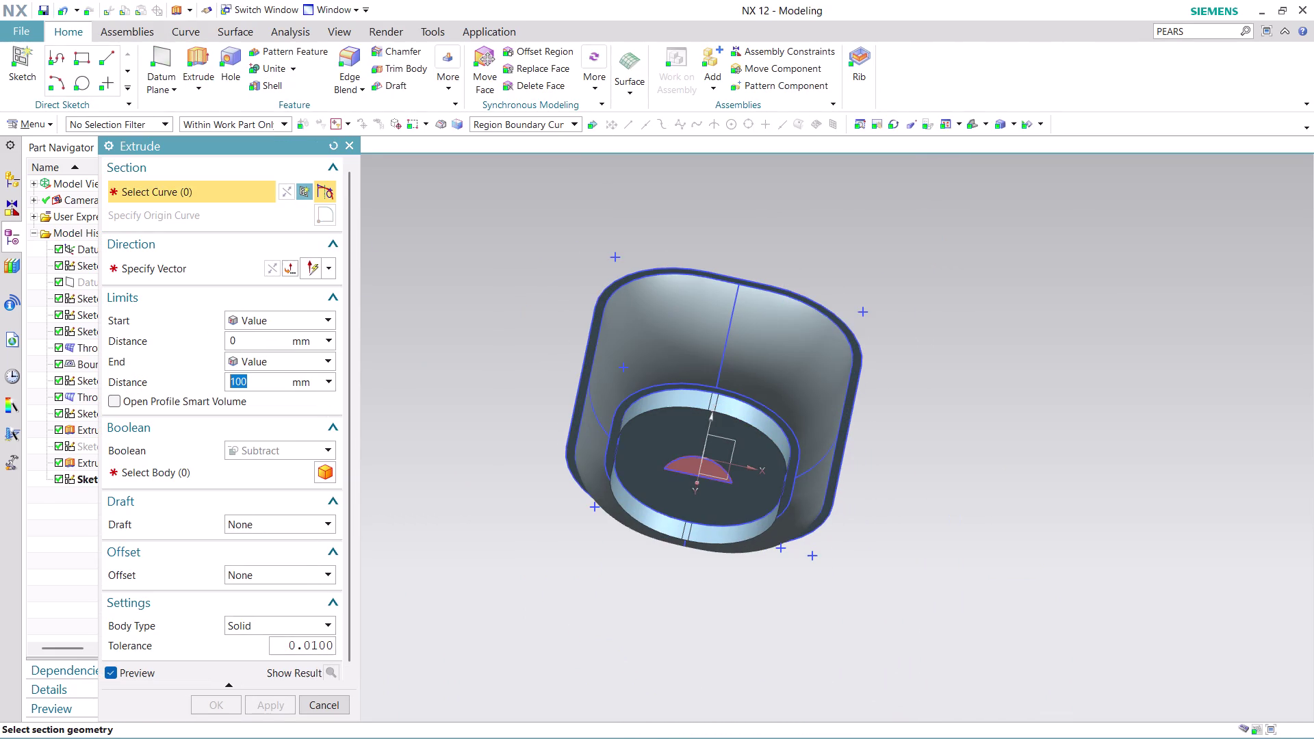
click(707, 475)
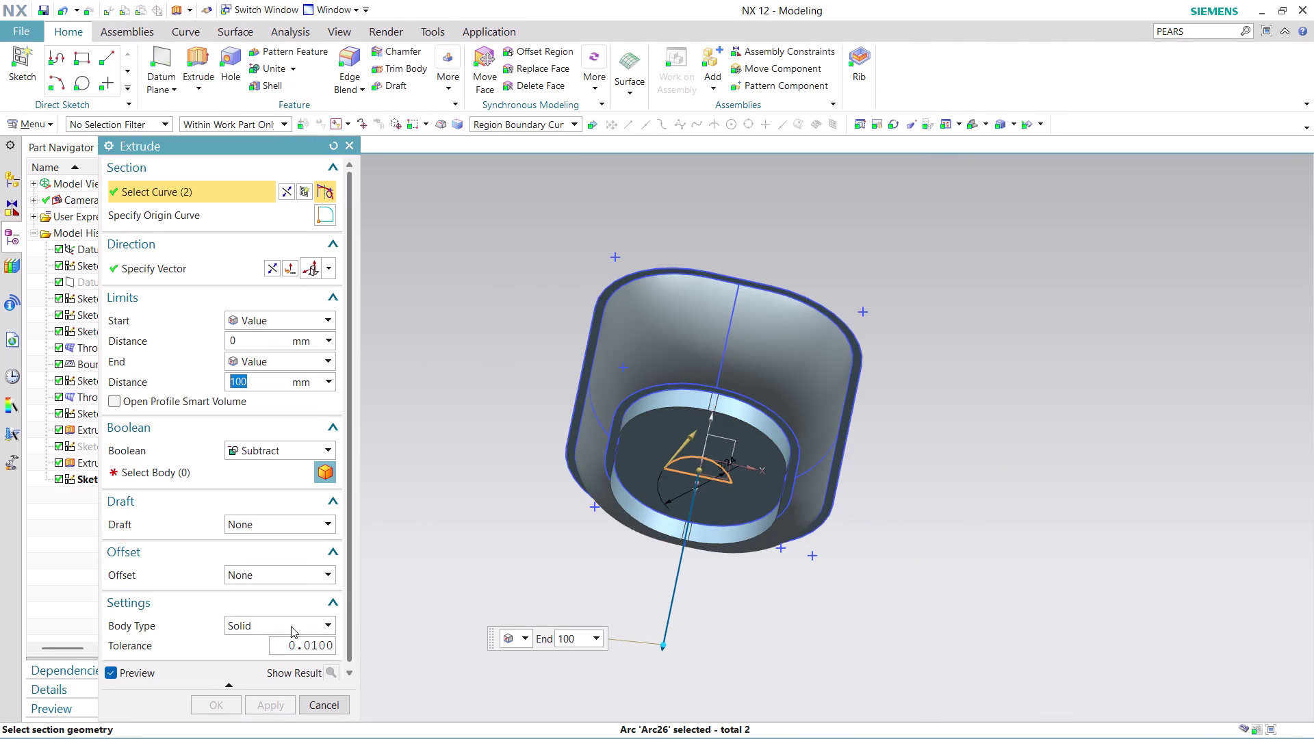
click(310, 619)
click(299, 657)
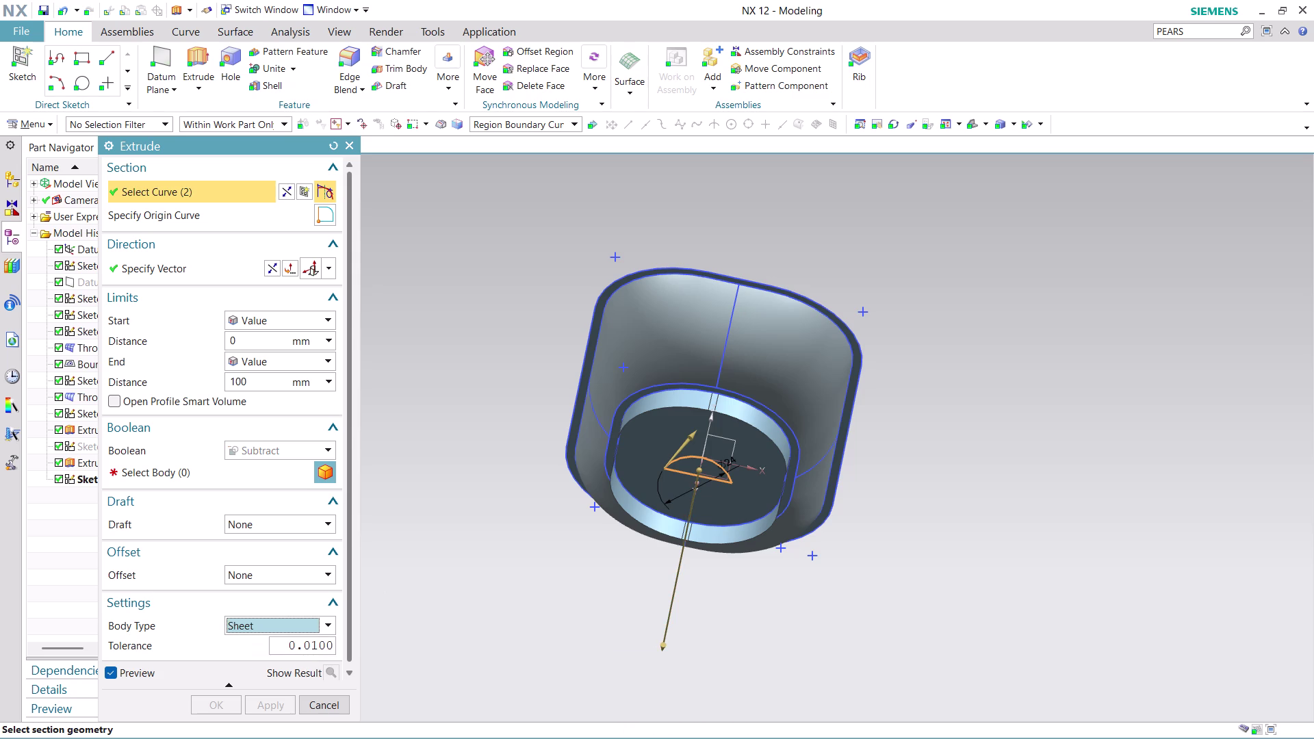
key(Escape)
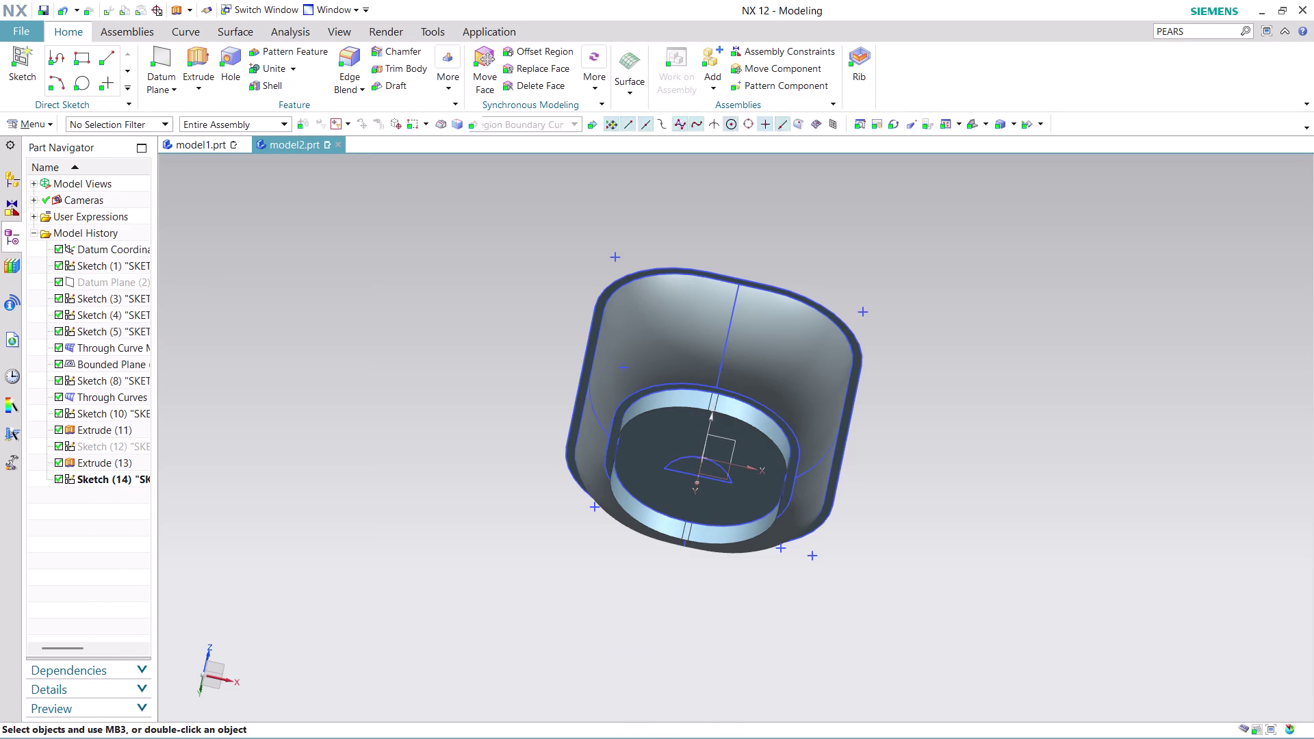
Redo the sheet extrusion subtracting from the bowl, symmetric 100 mm, and try creating it.
click(191, 46)
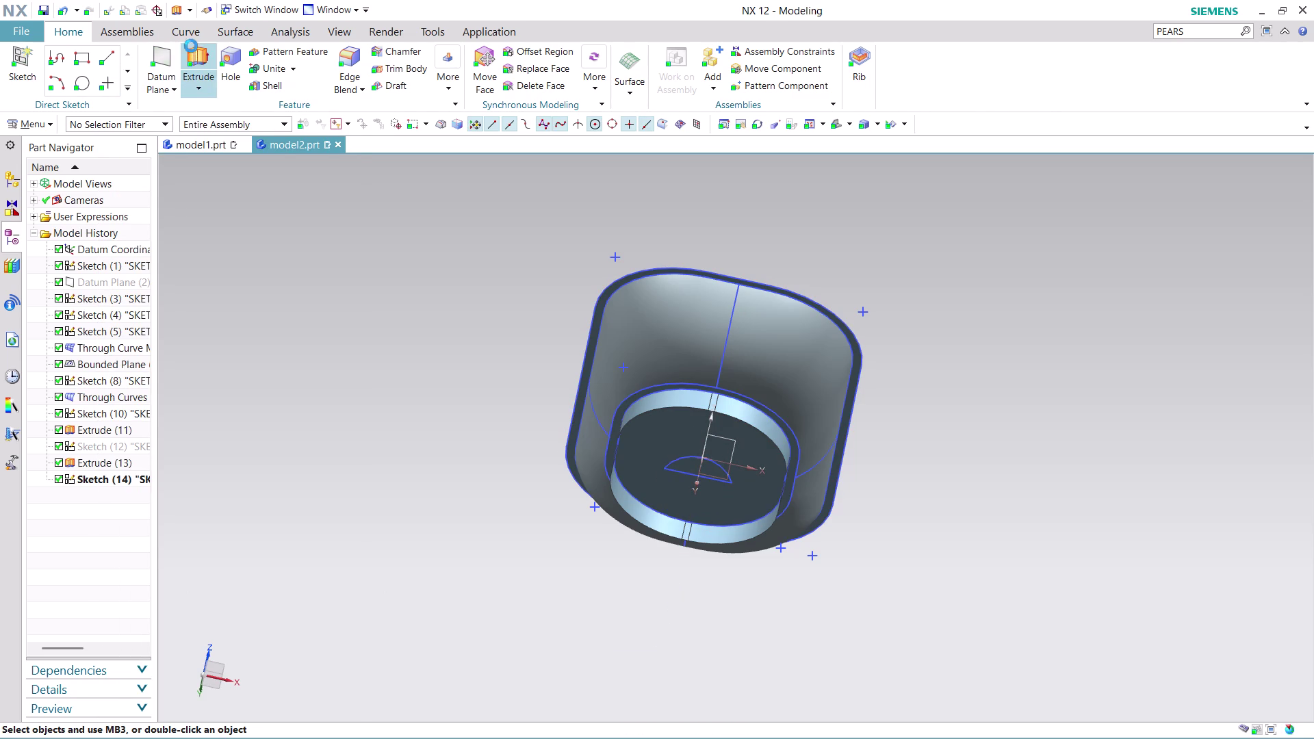
click(324, 620)
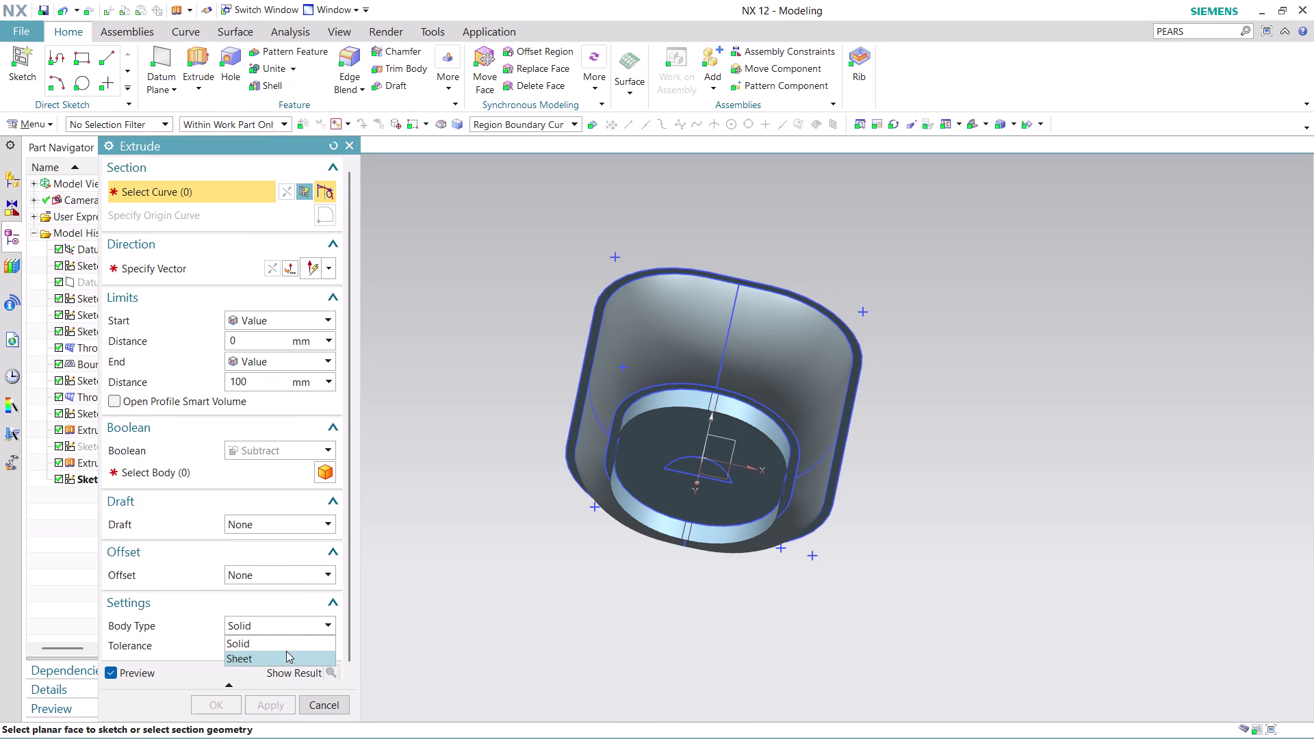
click(285, 655)
scroll(up, 3)
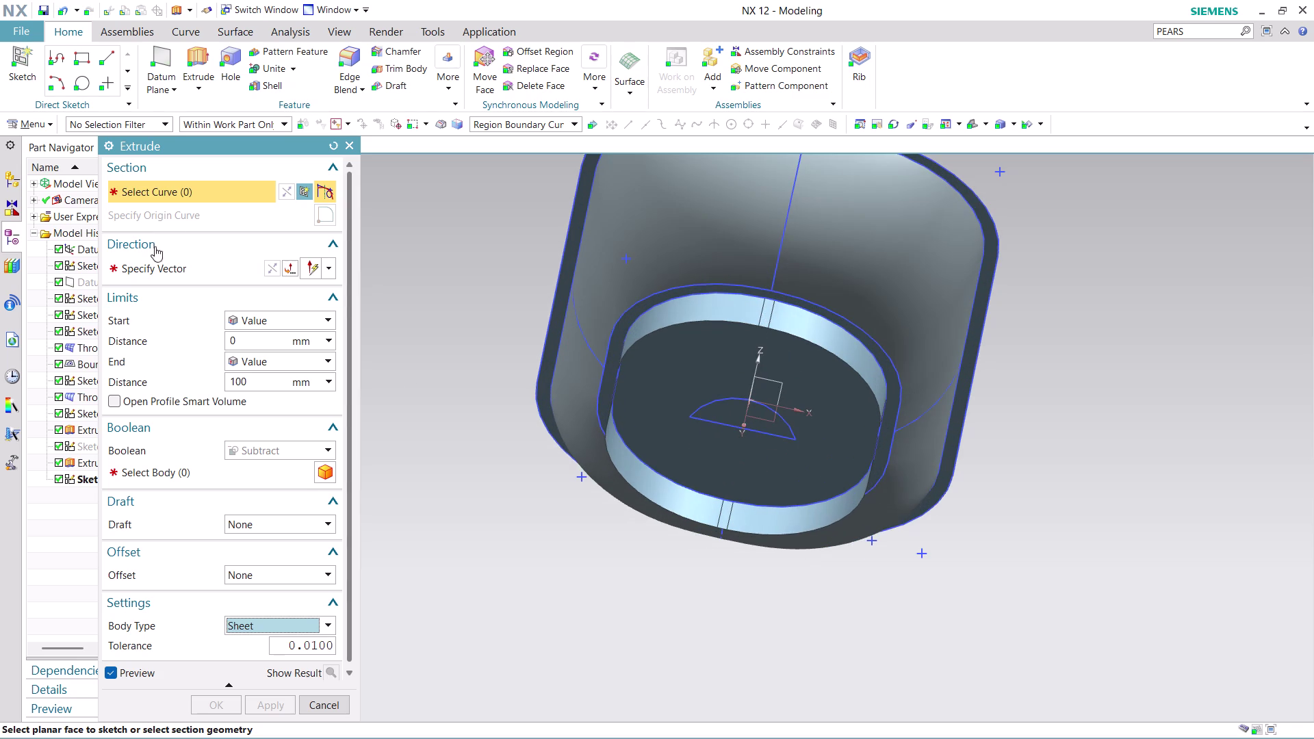
click(727, 416)
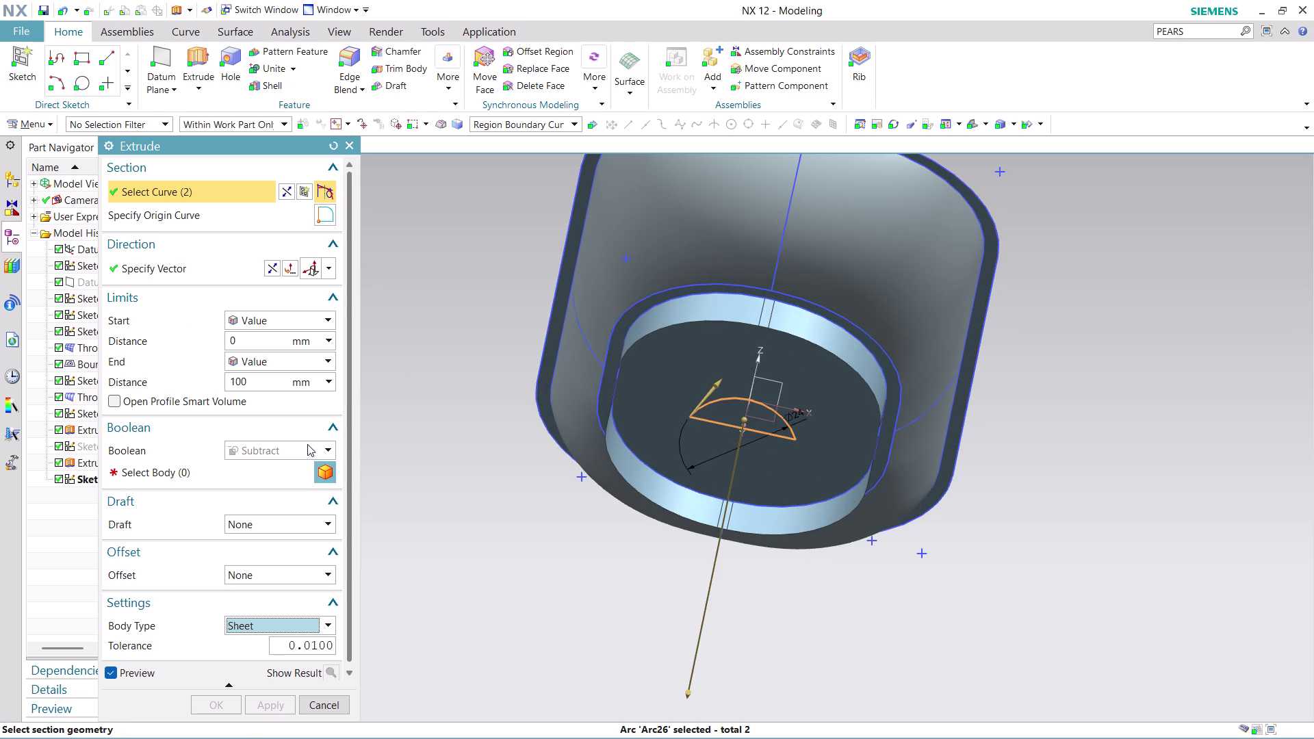
click(254, 477)
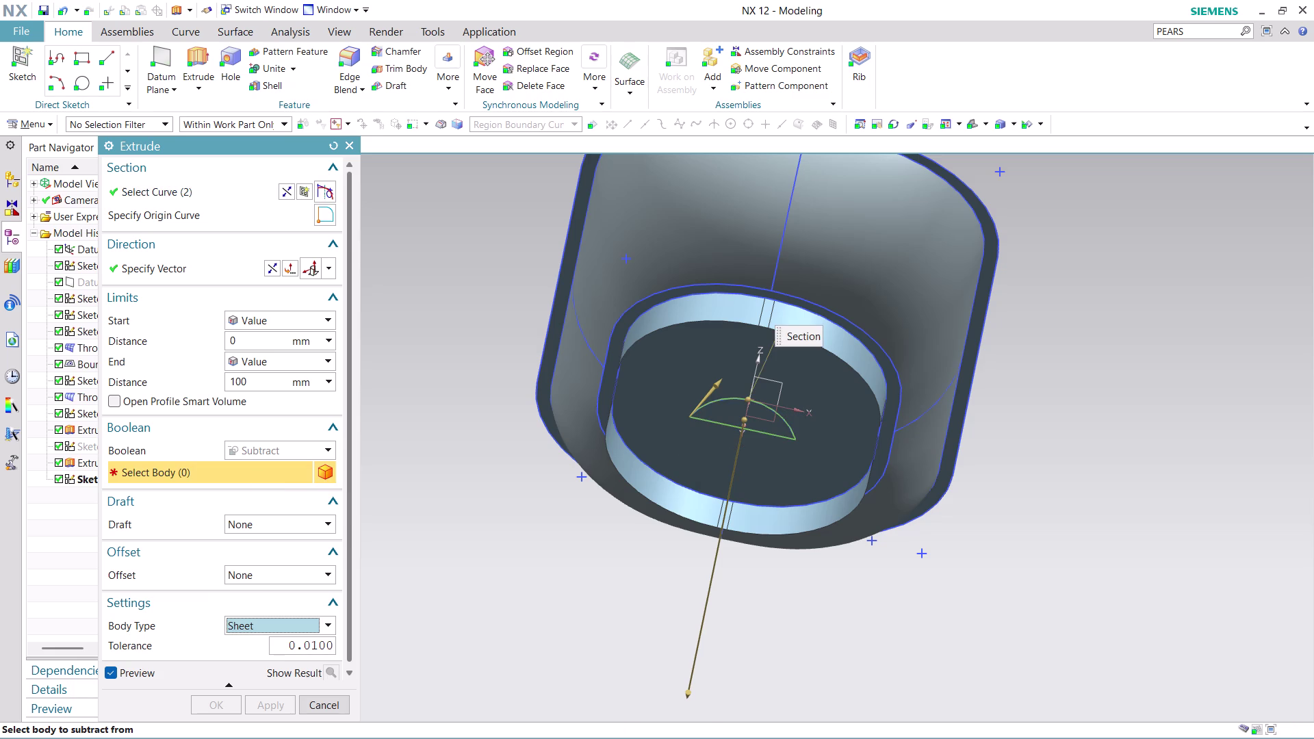
click(690, 314)
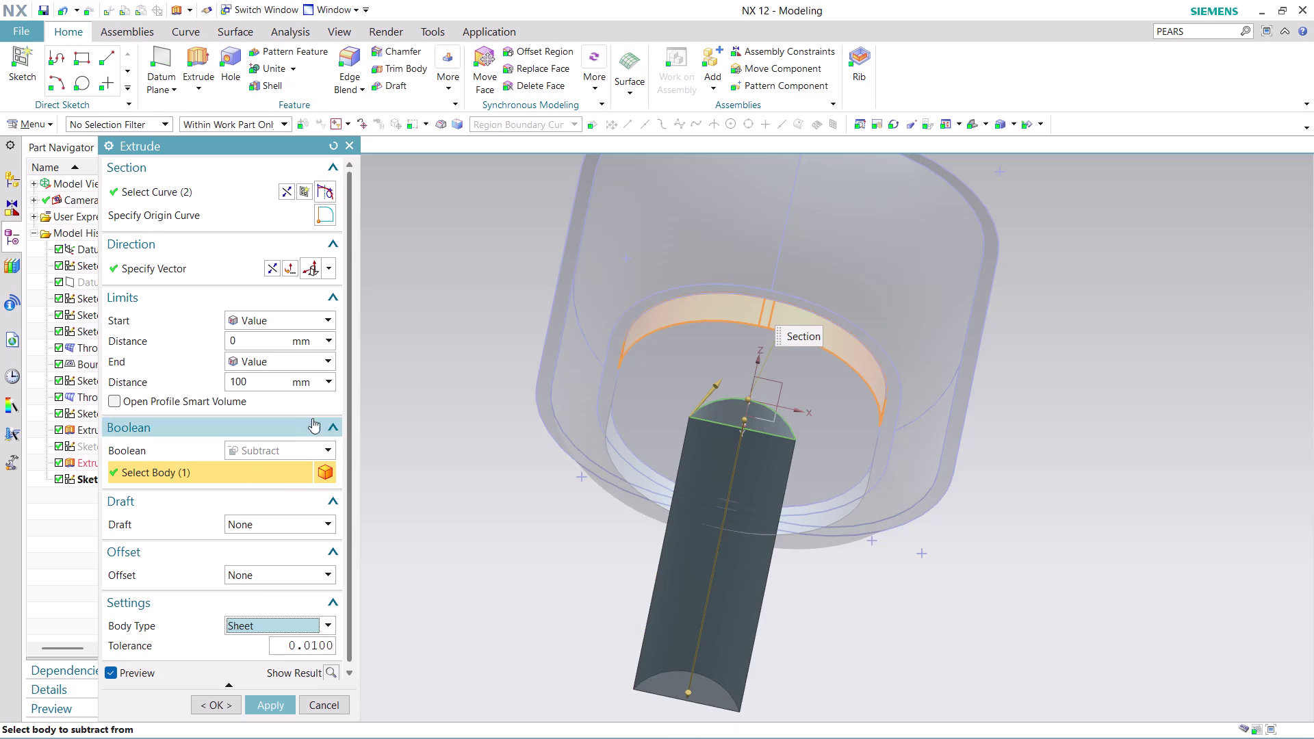
click(310, 355)
click(300, 395)
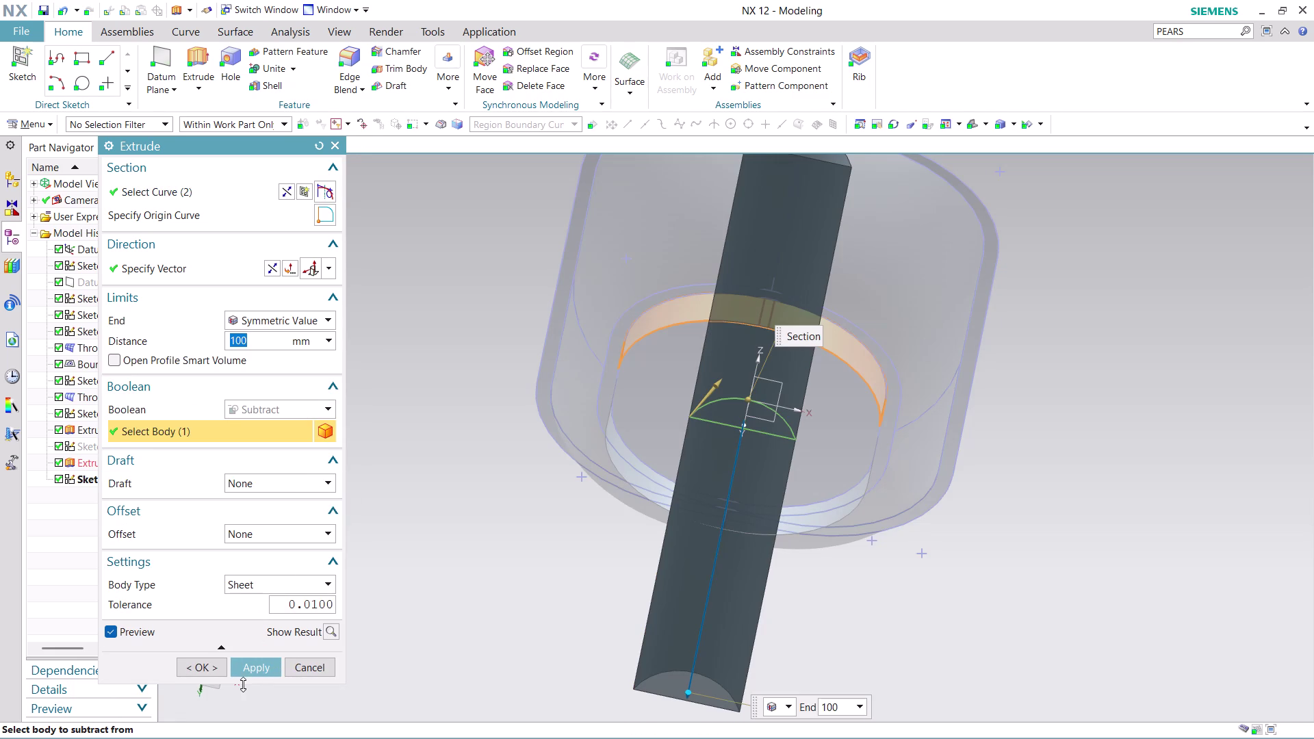
click(203, 665)
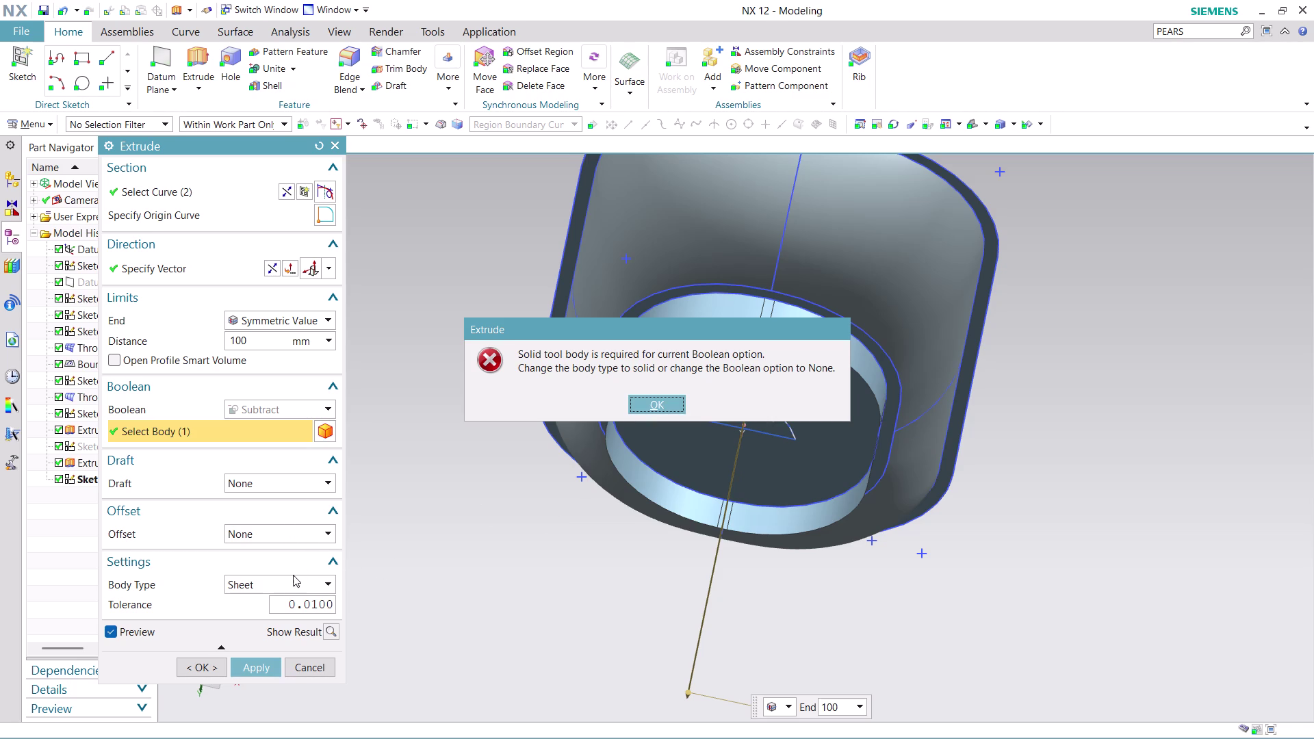
Dismiss the solid tool body error and create the extrusion with Boolean None.
click(192, 670)
click(644, 395)
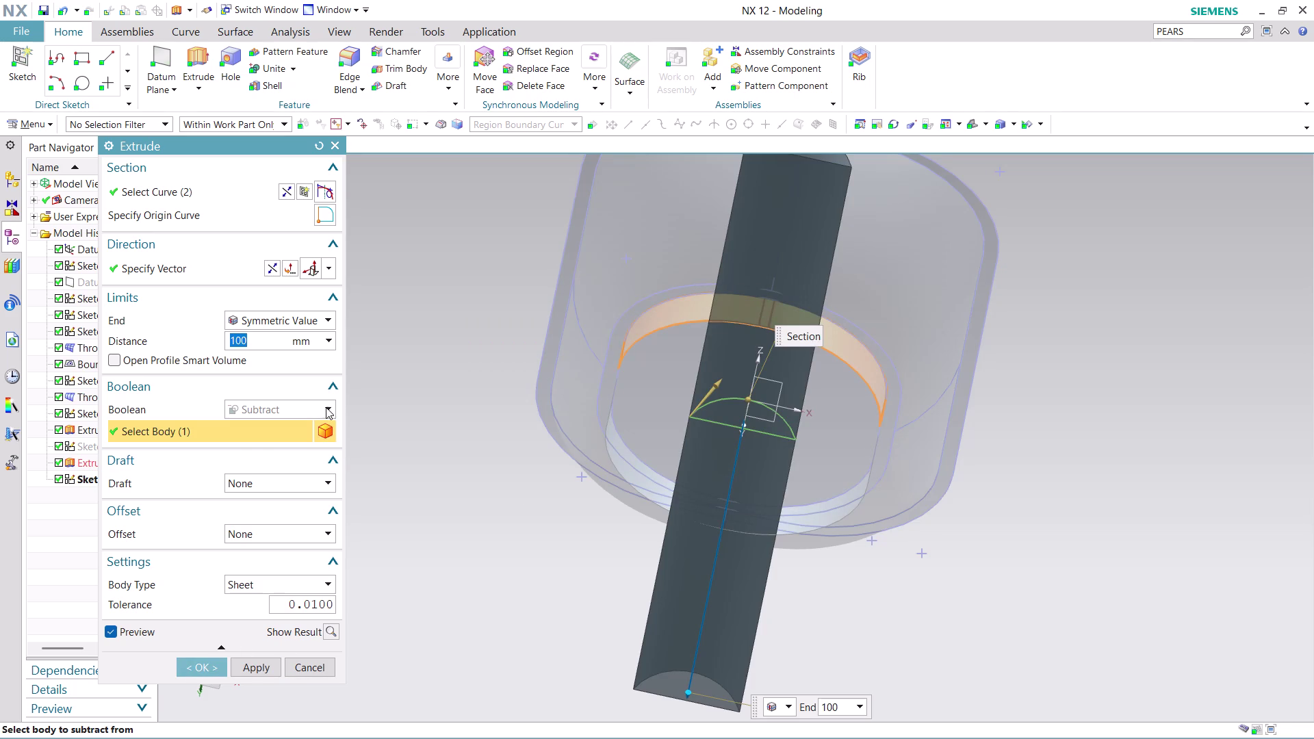
click(326, 412)
click(315, 425)
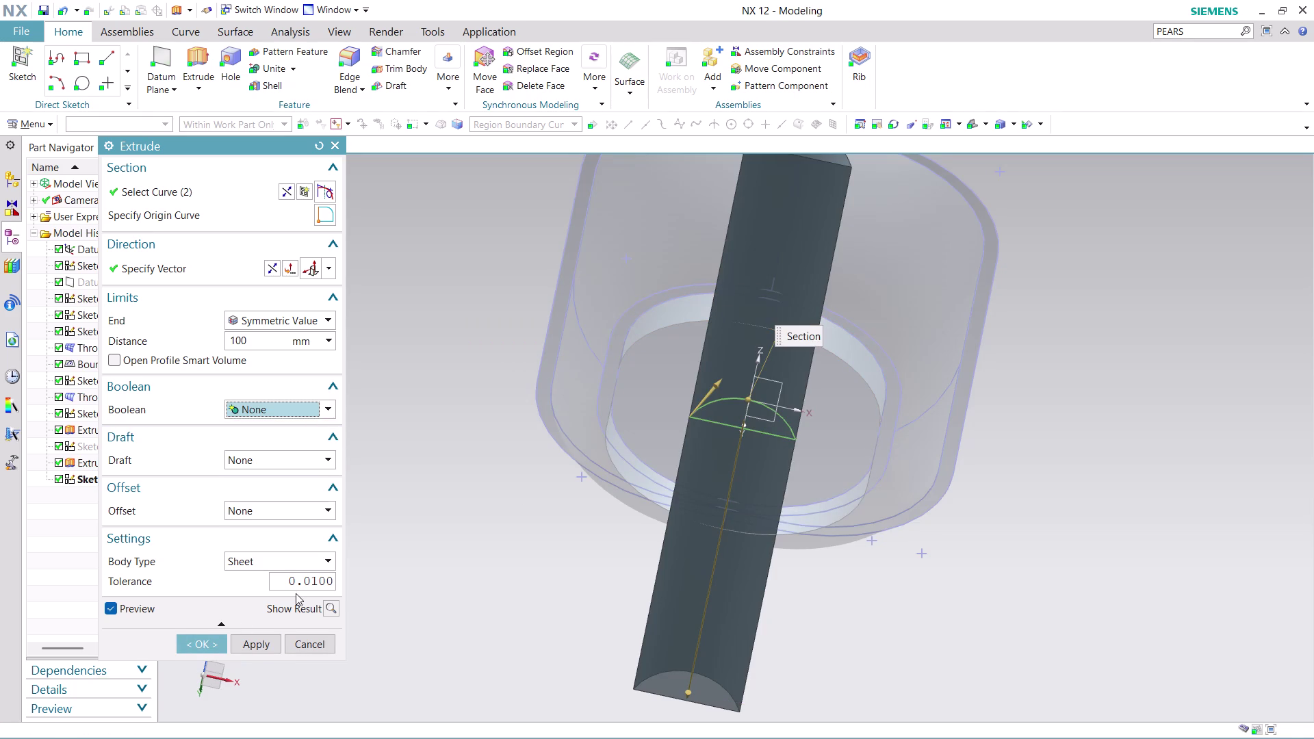
click(203, 651)
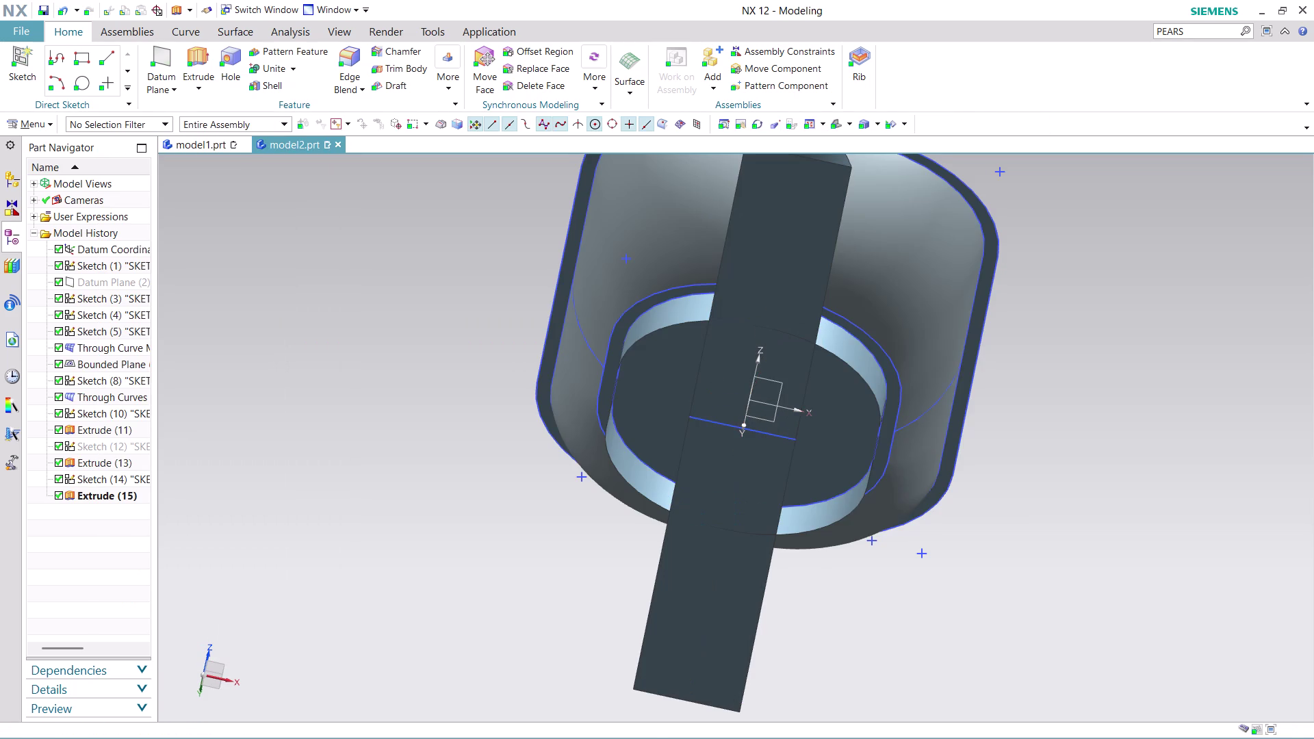
Inspect the new sheet extrusion from several angles, then undo it.
middle_drag(1025, 451, 974, 474)
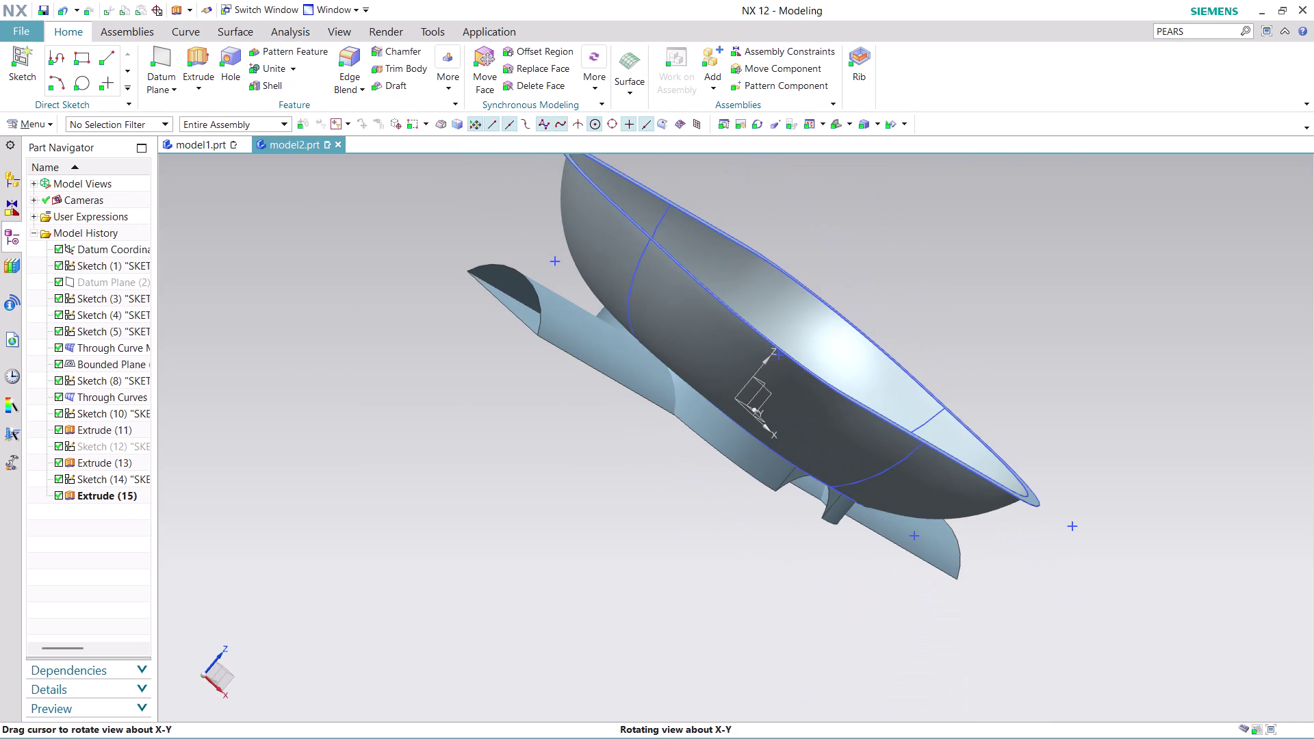
middle_drag(974, 474, 1038, 339)
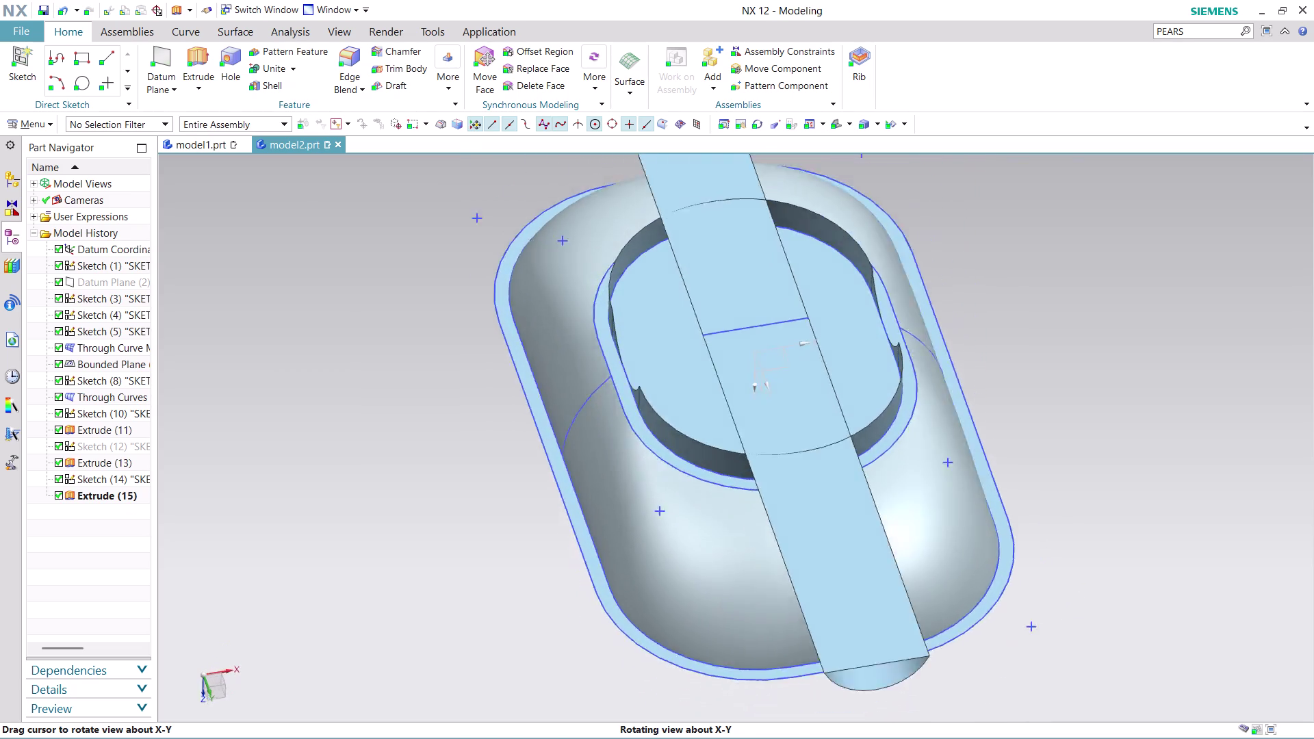
middle_drag(1038, 339, 1040, 298)
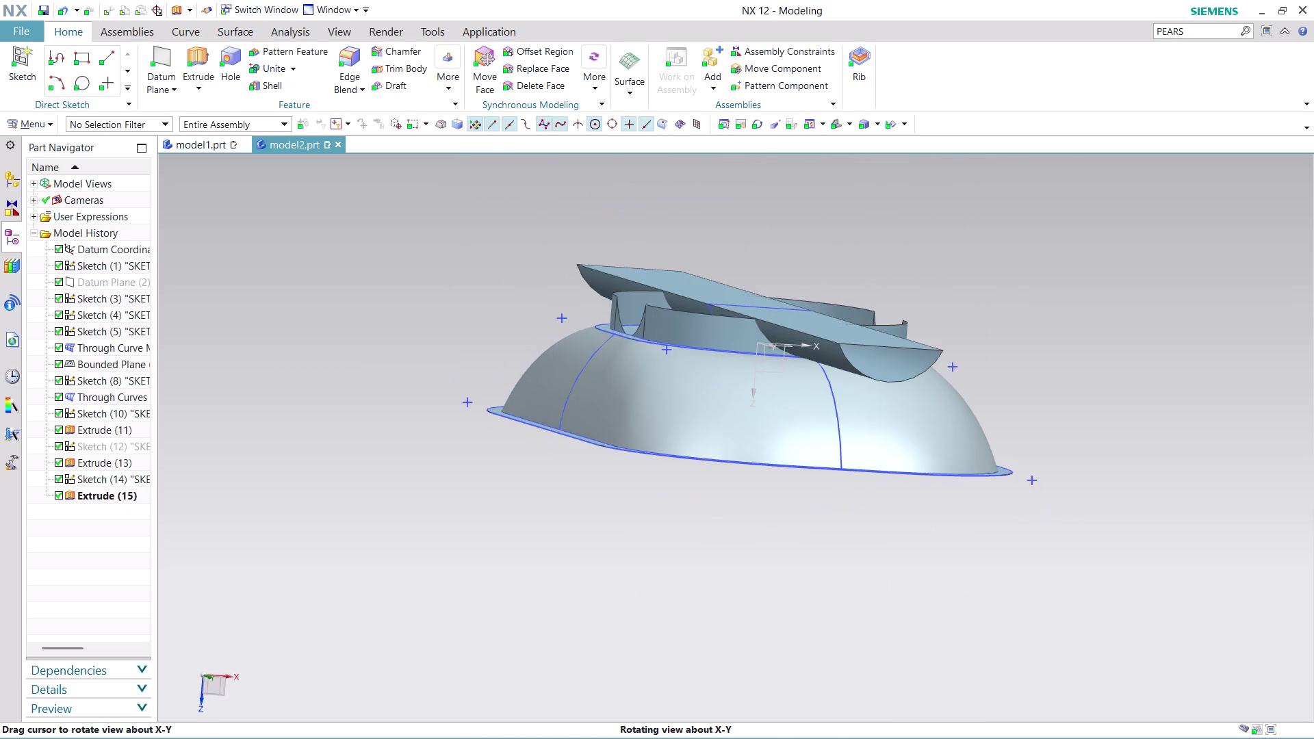
middle_drag(1040, 298, 1037, 319)
key(ctrl+z)
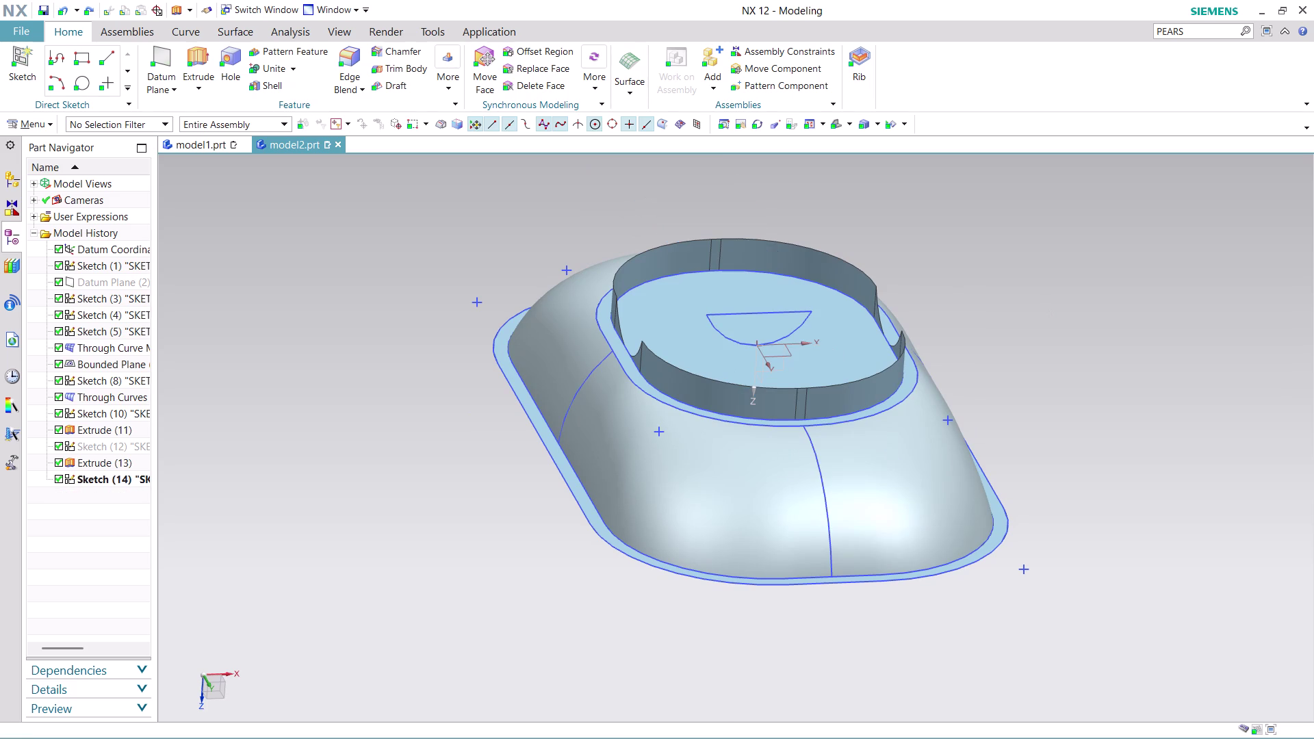
scroll(up, 3)
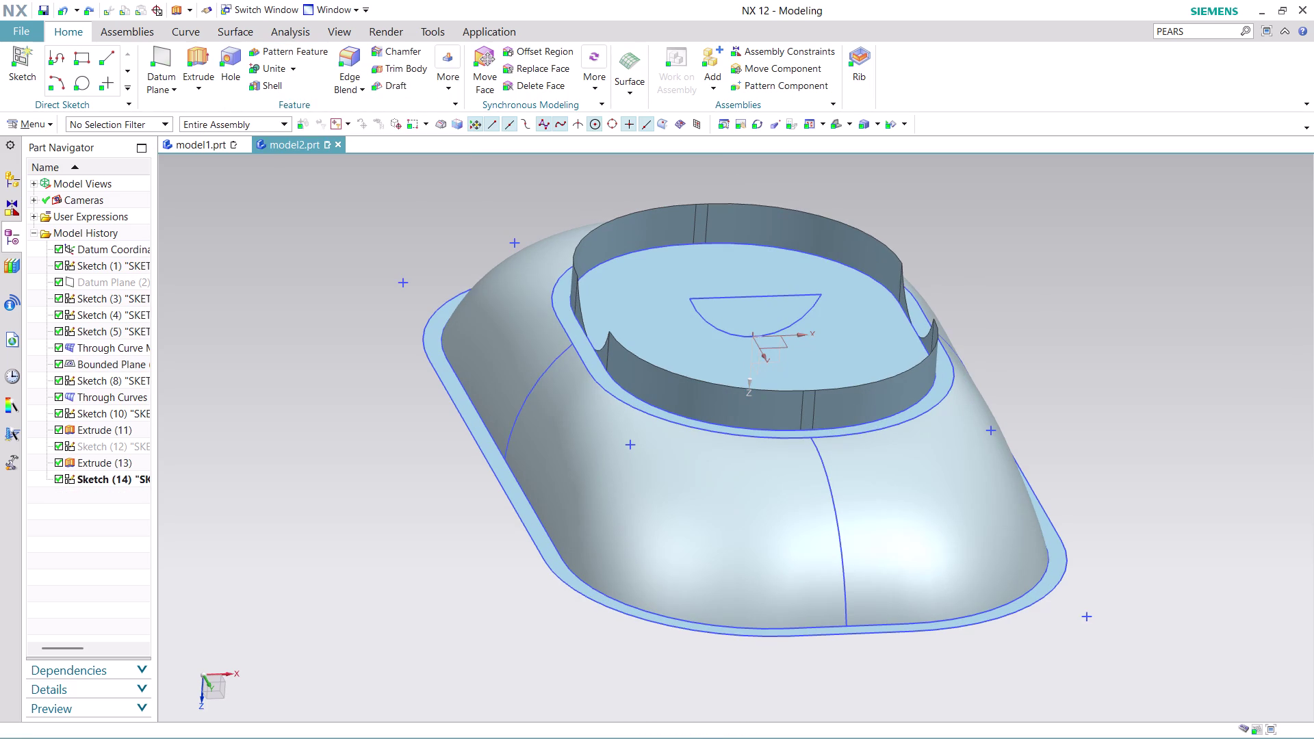
click(203, 56)
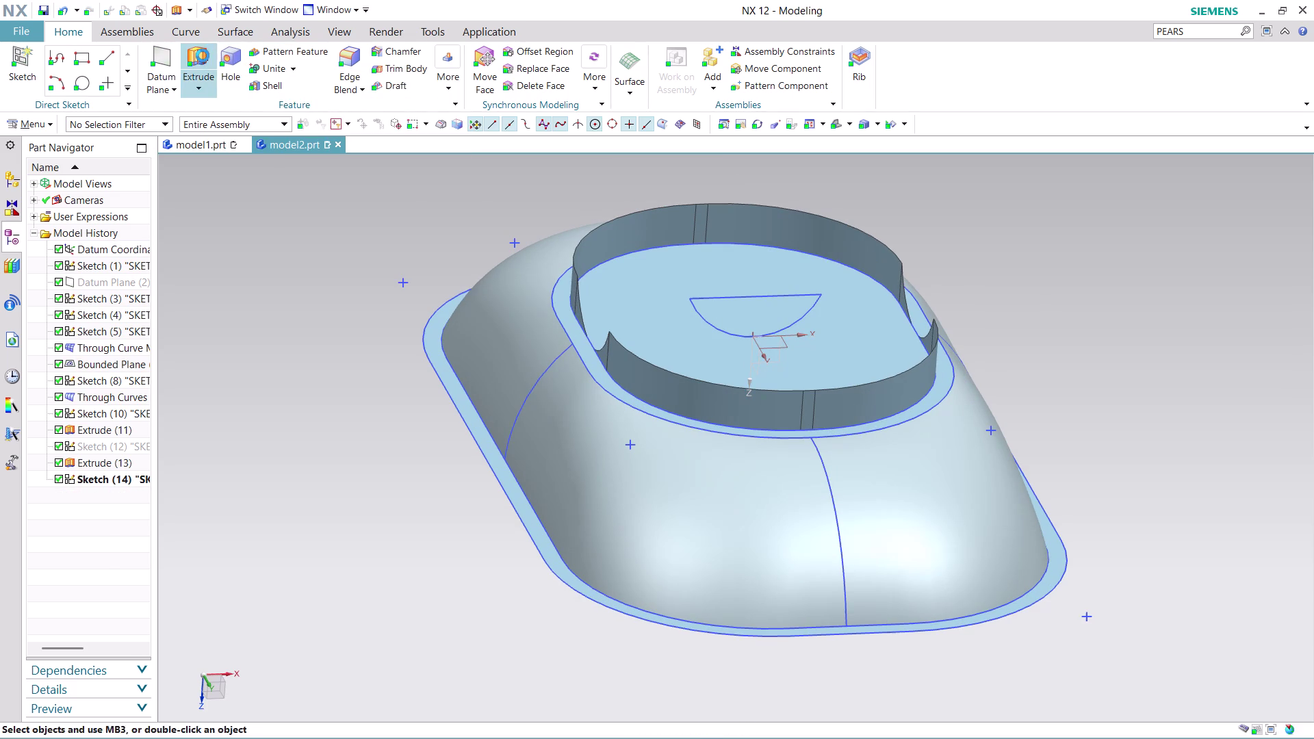
Extrude the half-circle sketch symmetrically with Boolean Subtract.
click(760, 307)
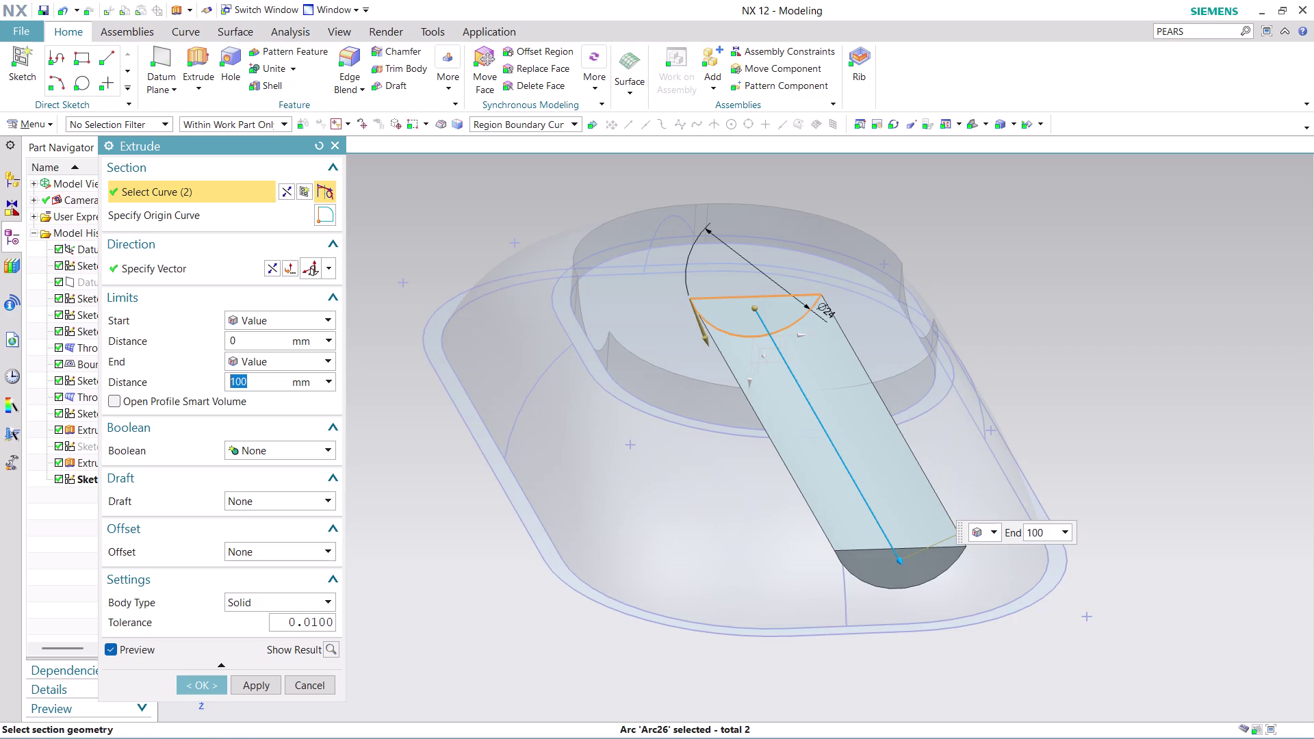
click(304, 360)
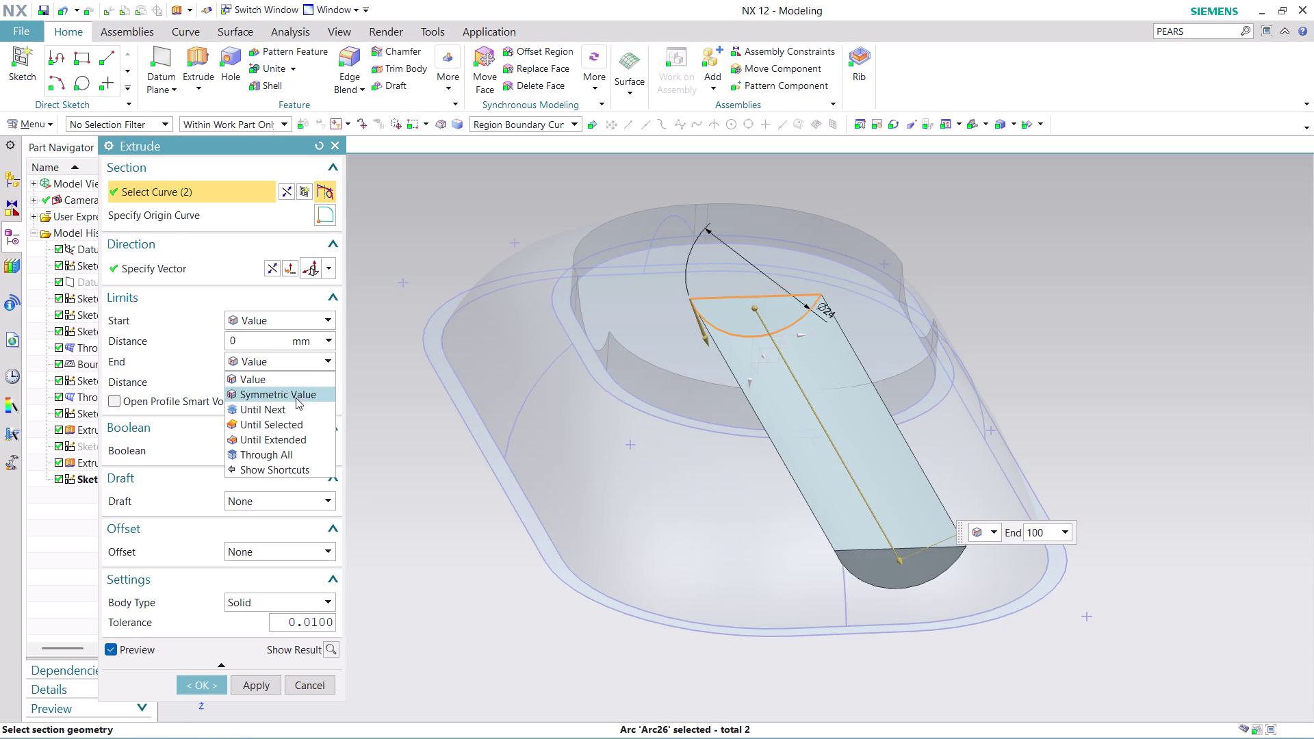
click(295, 399)
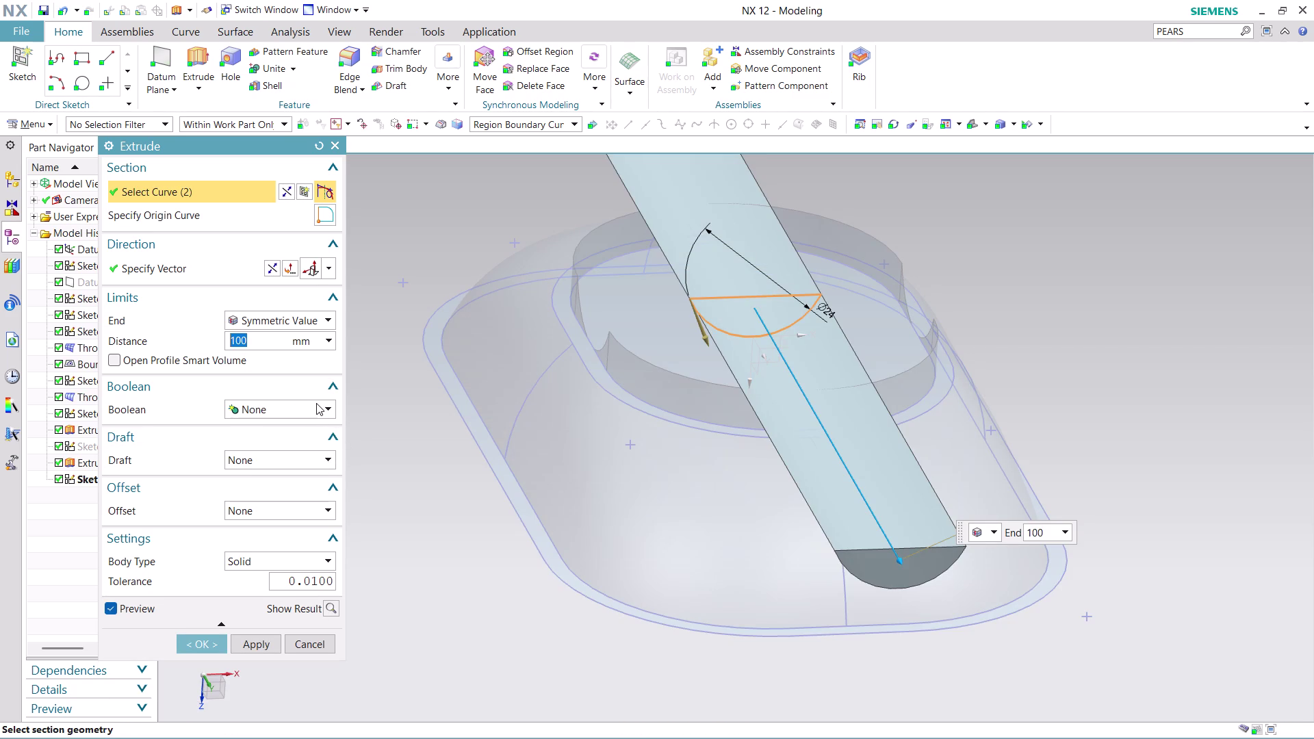
click(316, 404)
click(299, 456)
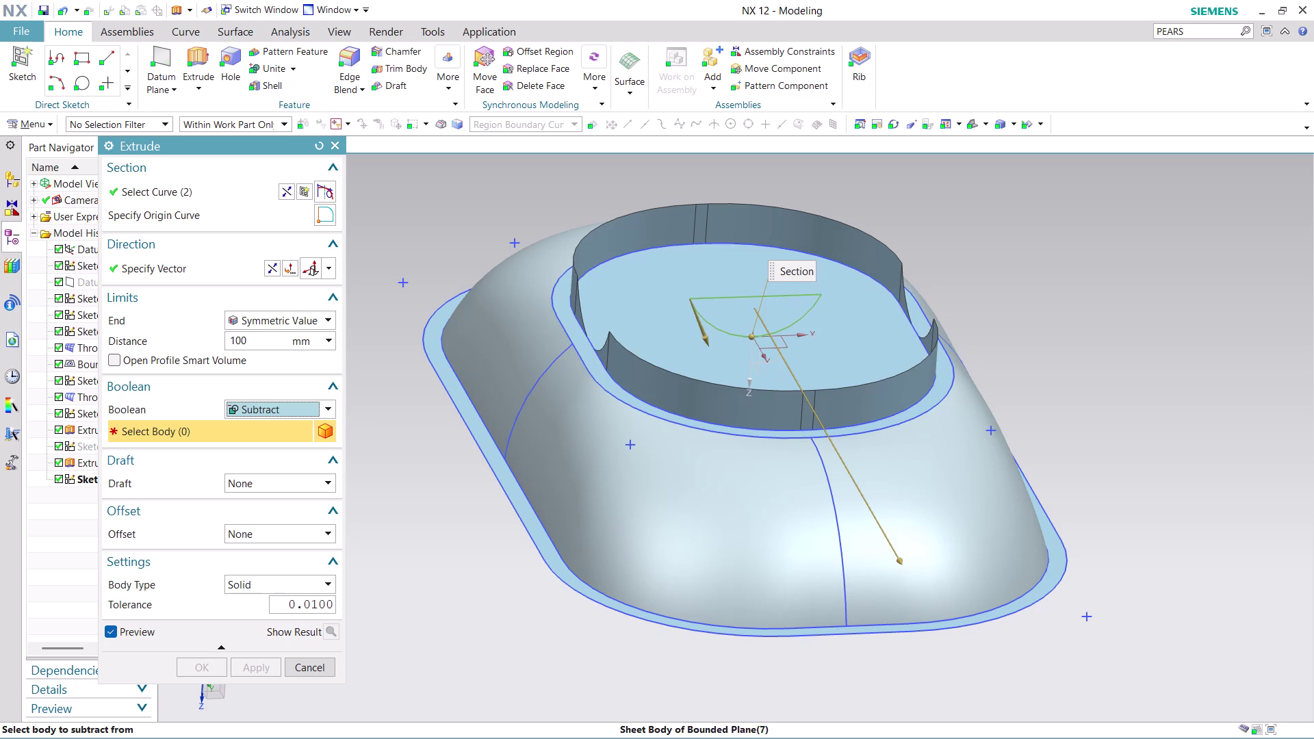
click(271, 267)
click(271, 268)
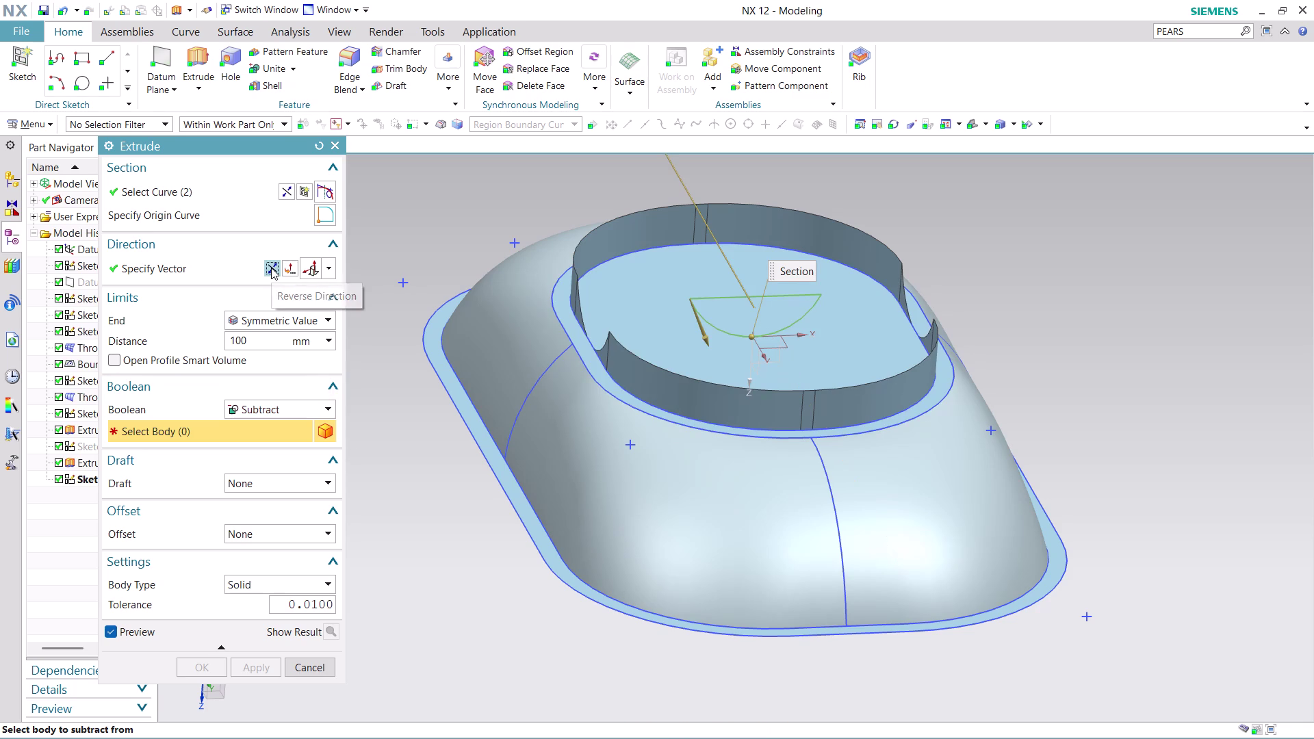
Choose the raised rim wall as the body to cut and create the extrusion.
scroll(down, 3)
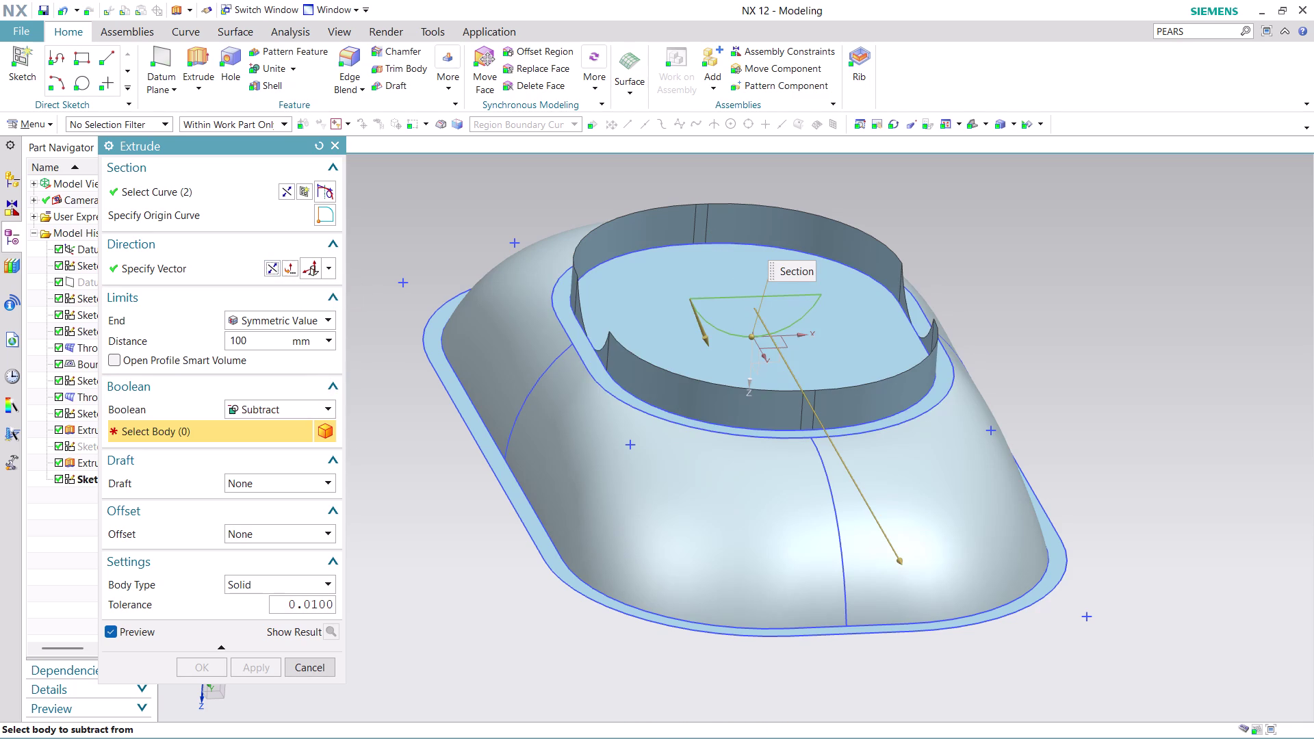
click(699, 332)
drag(699, 332, 625, 320)
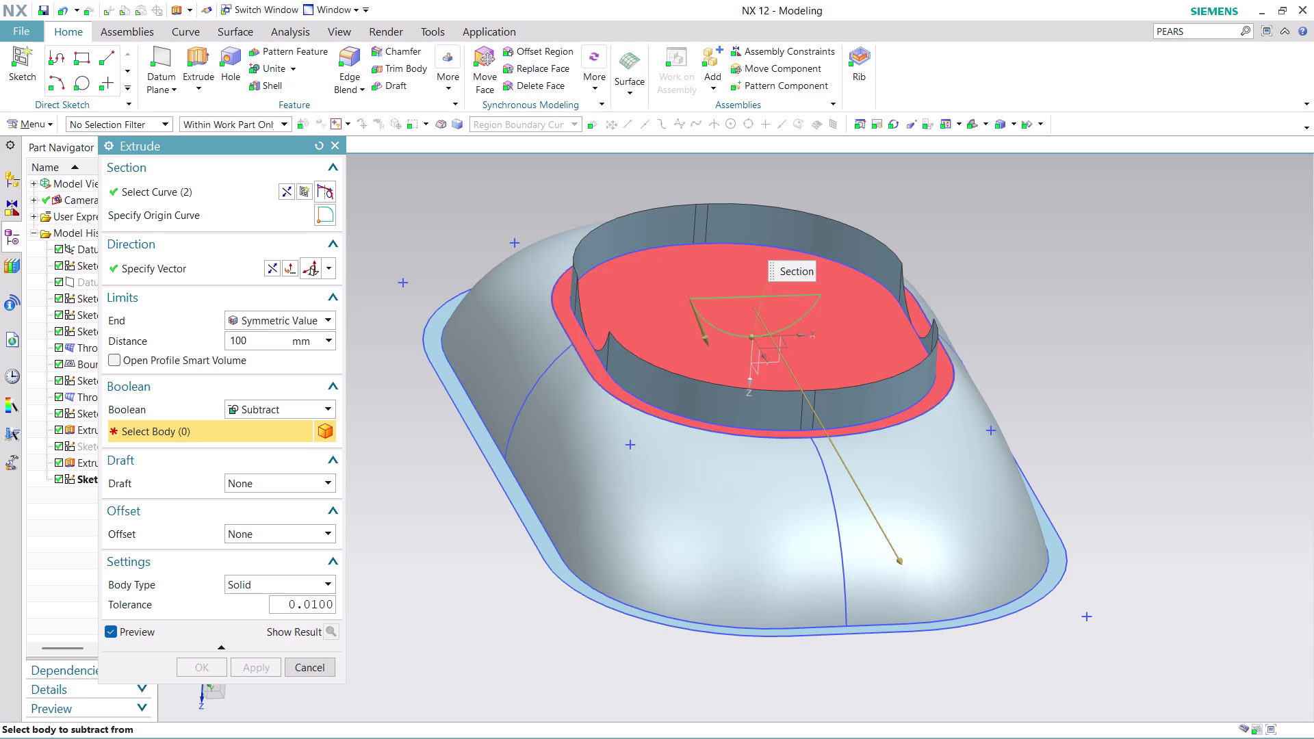
click(703, 333)
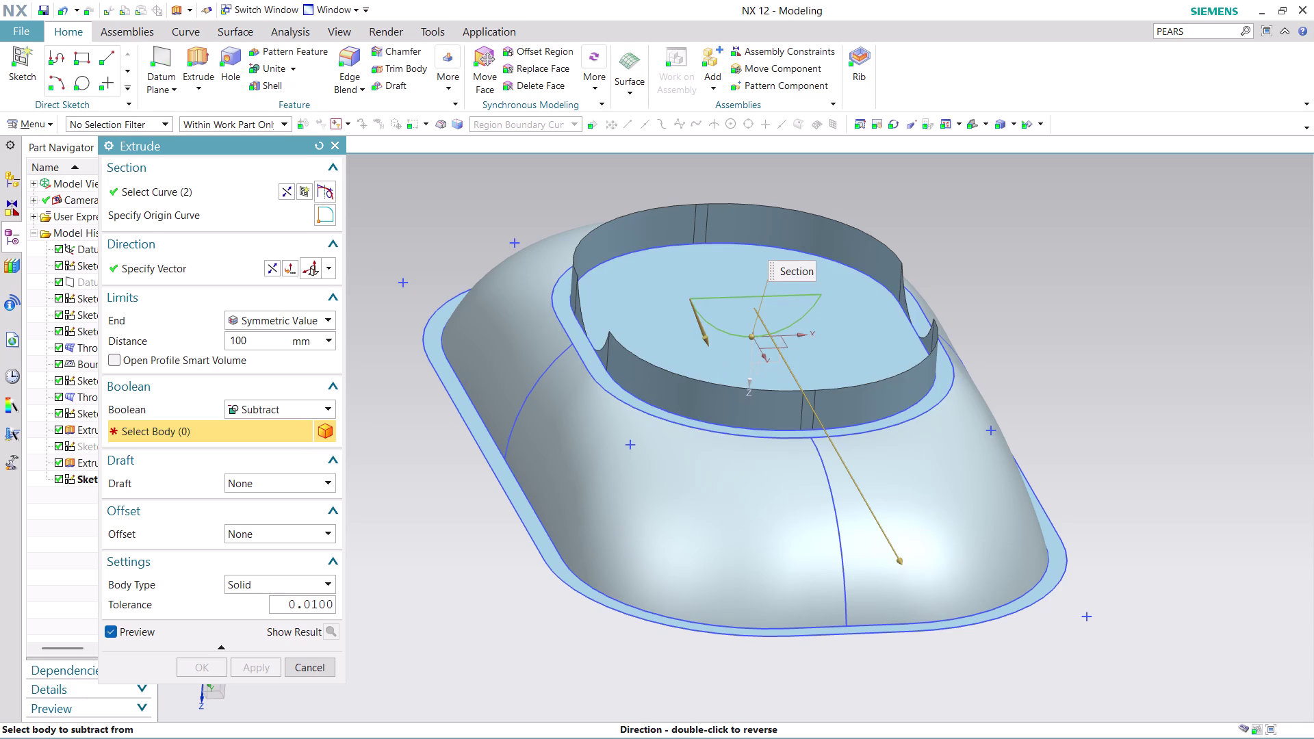
click(158, 266)
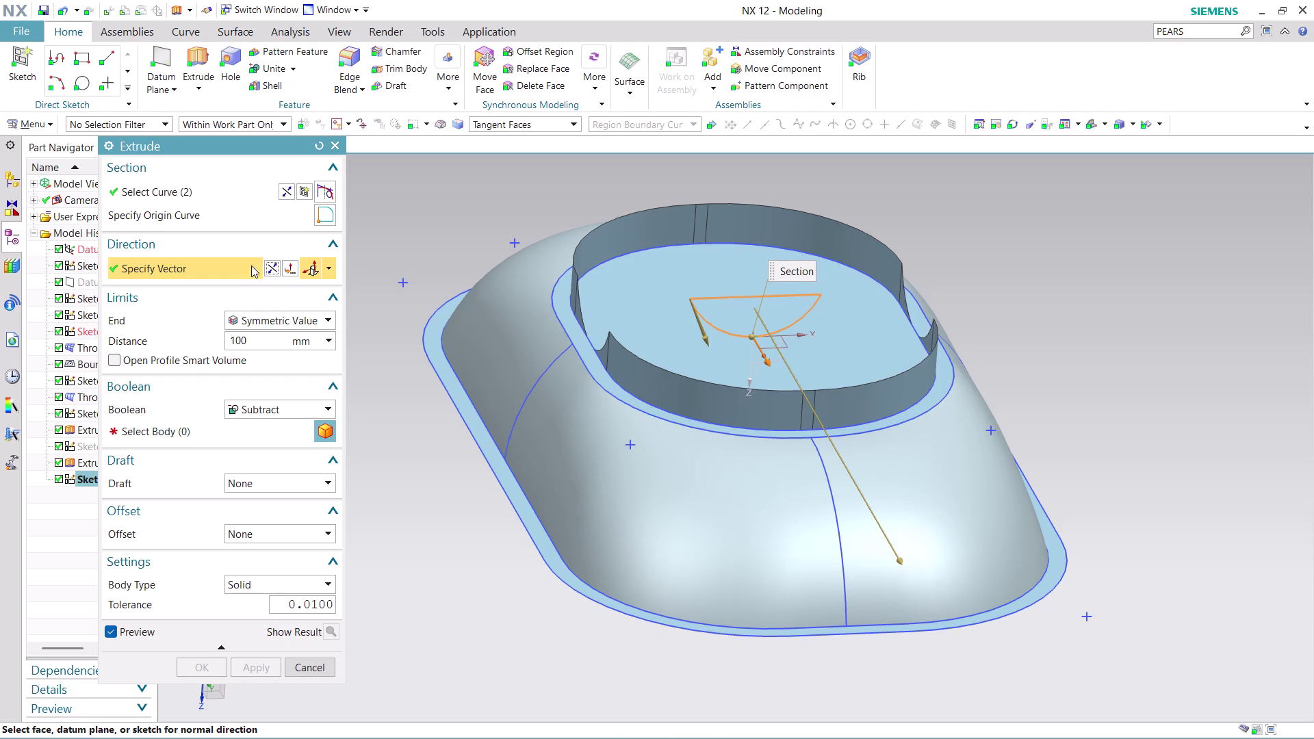
click(251, 215)
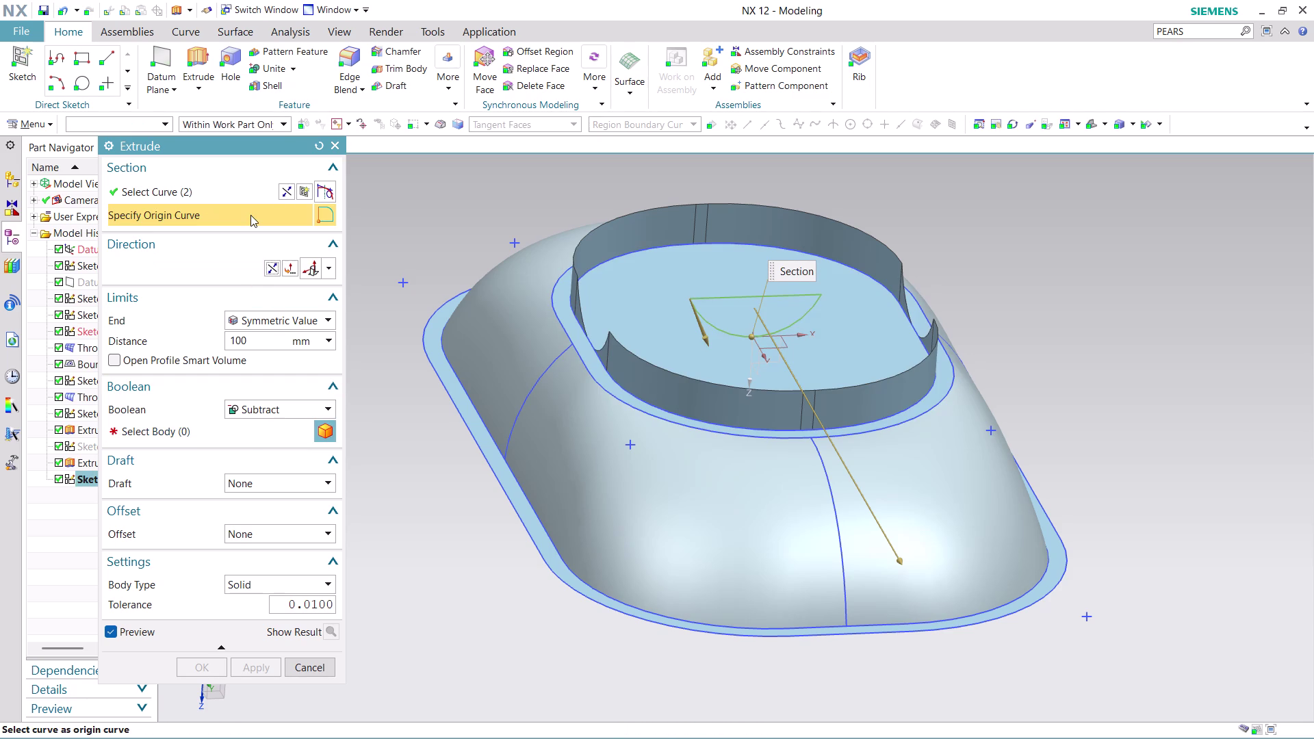
click(245, 432)
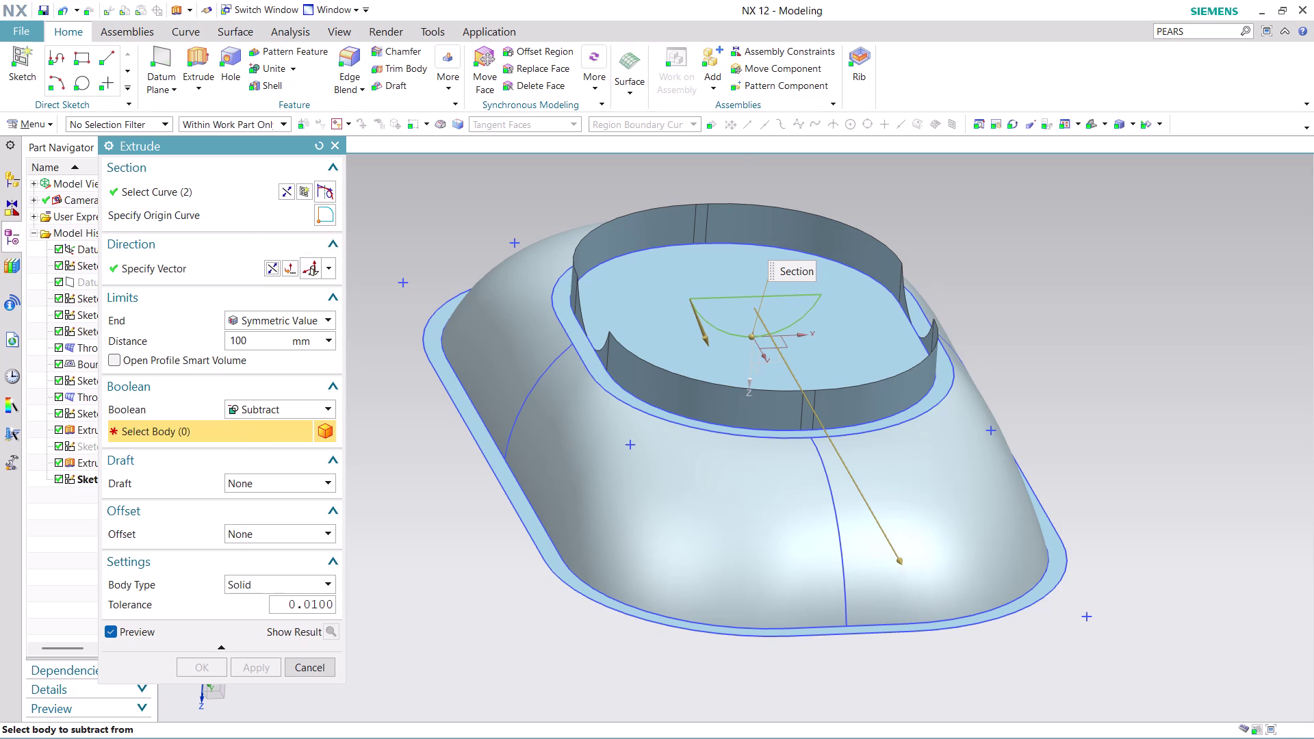
click(678, 392)
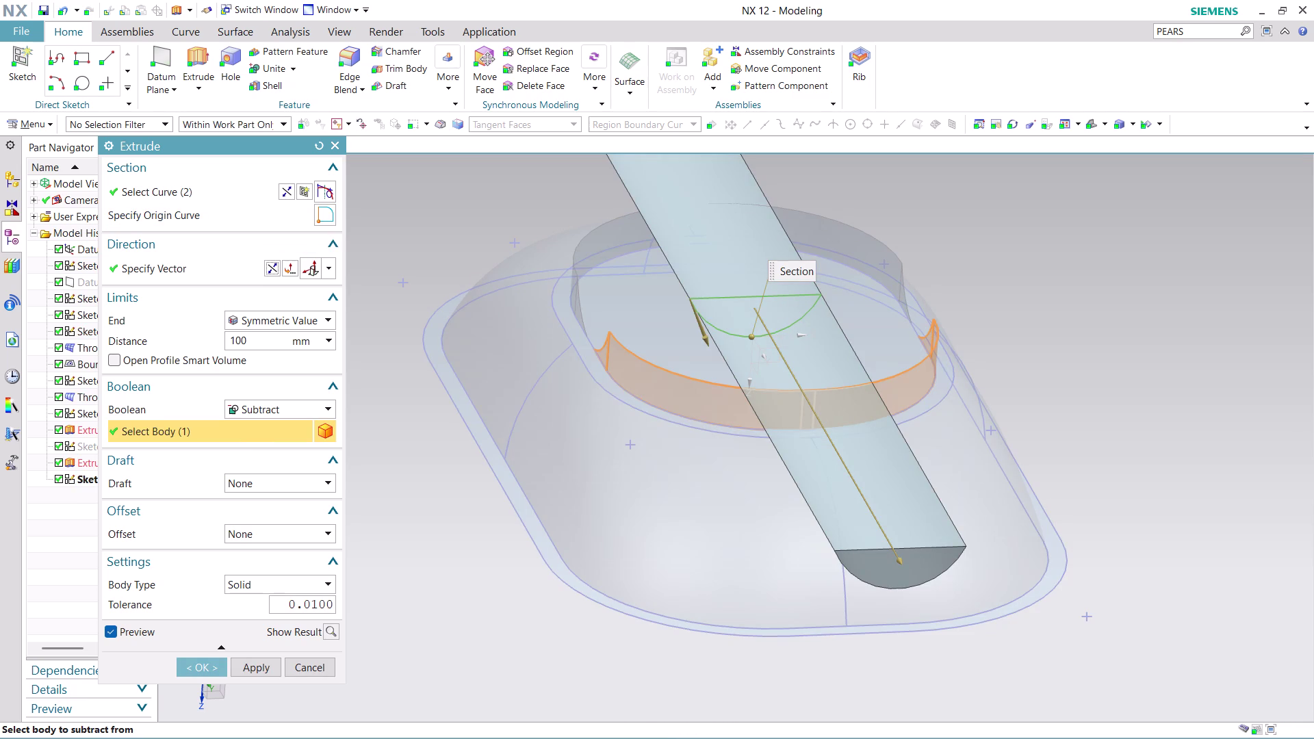
click(201, 660)
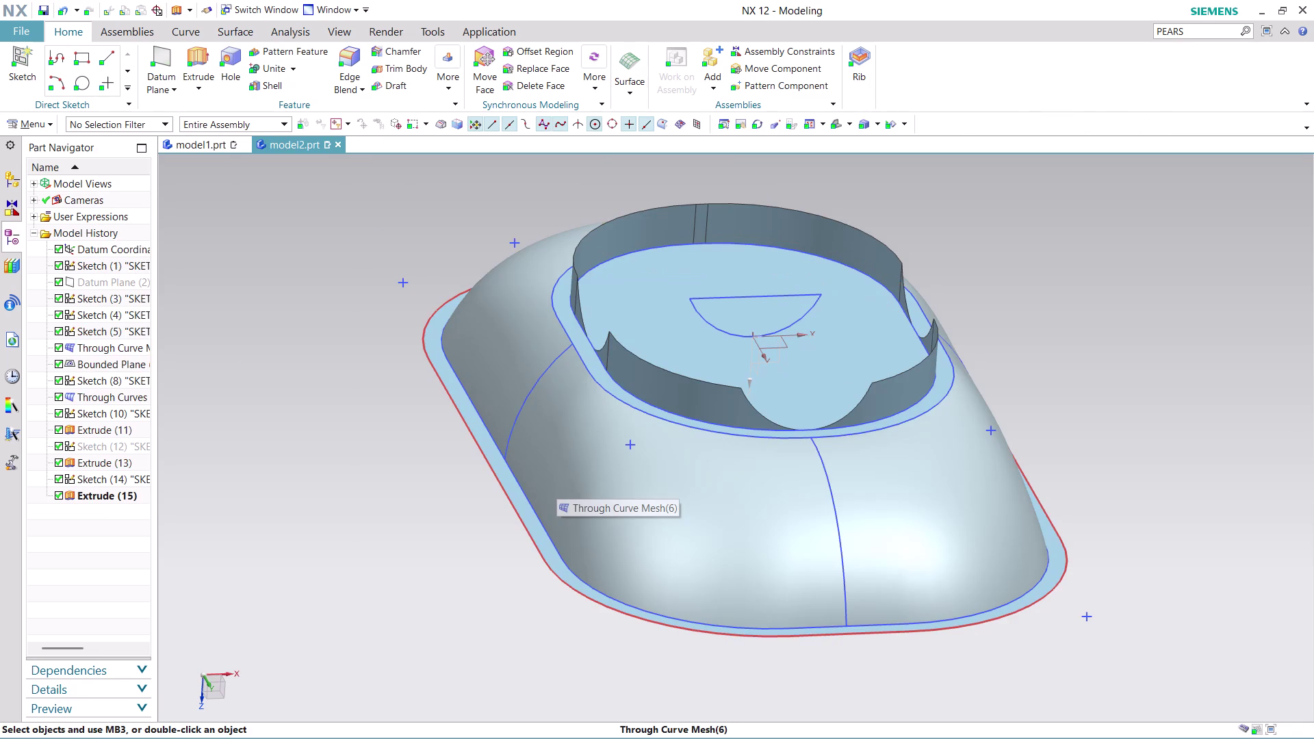
right_click(112, 496)
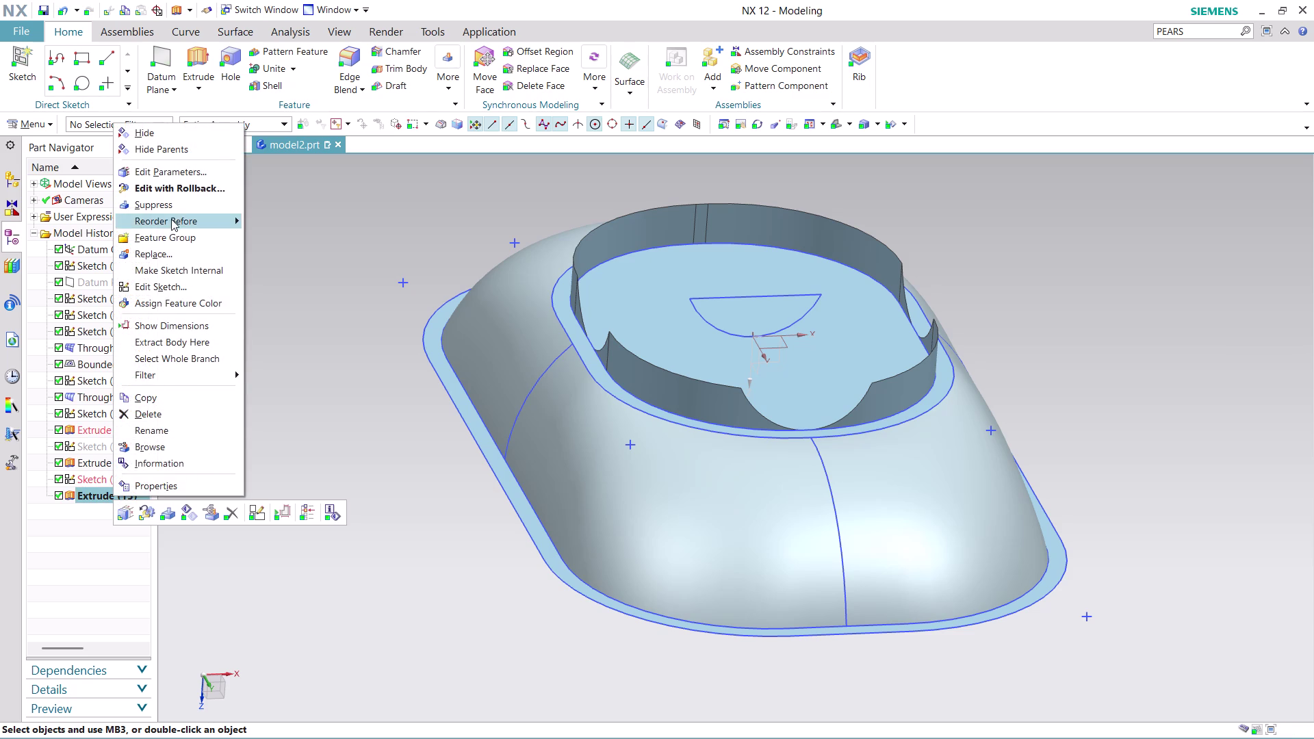
Re-edit Extrude (15), reselecting the wall body as the cut target.
click(183, 191)
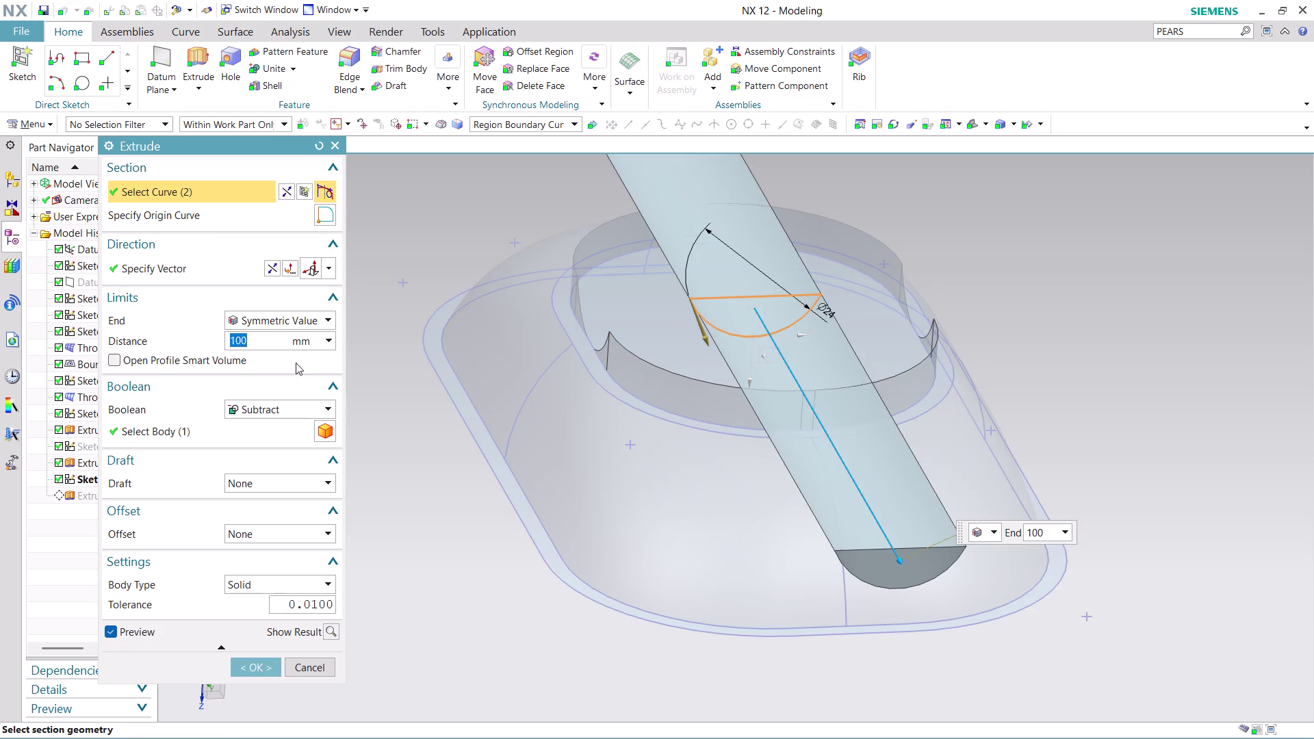
click(246, 672)
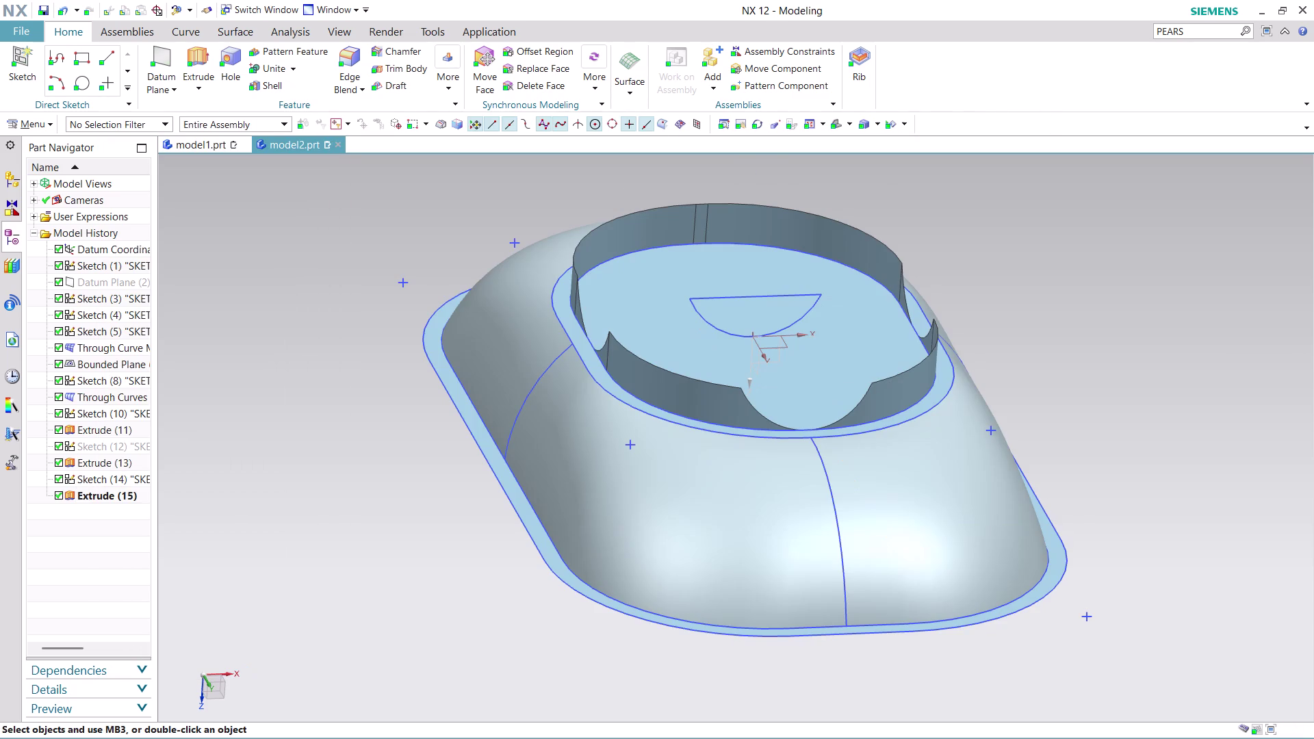
click(115, 502)
right_click(127, 491)
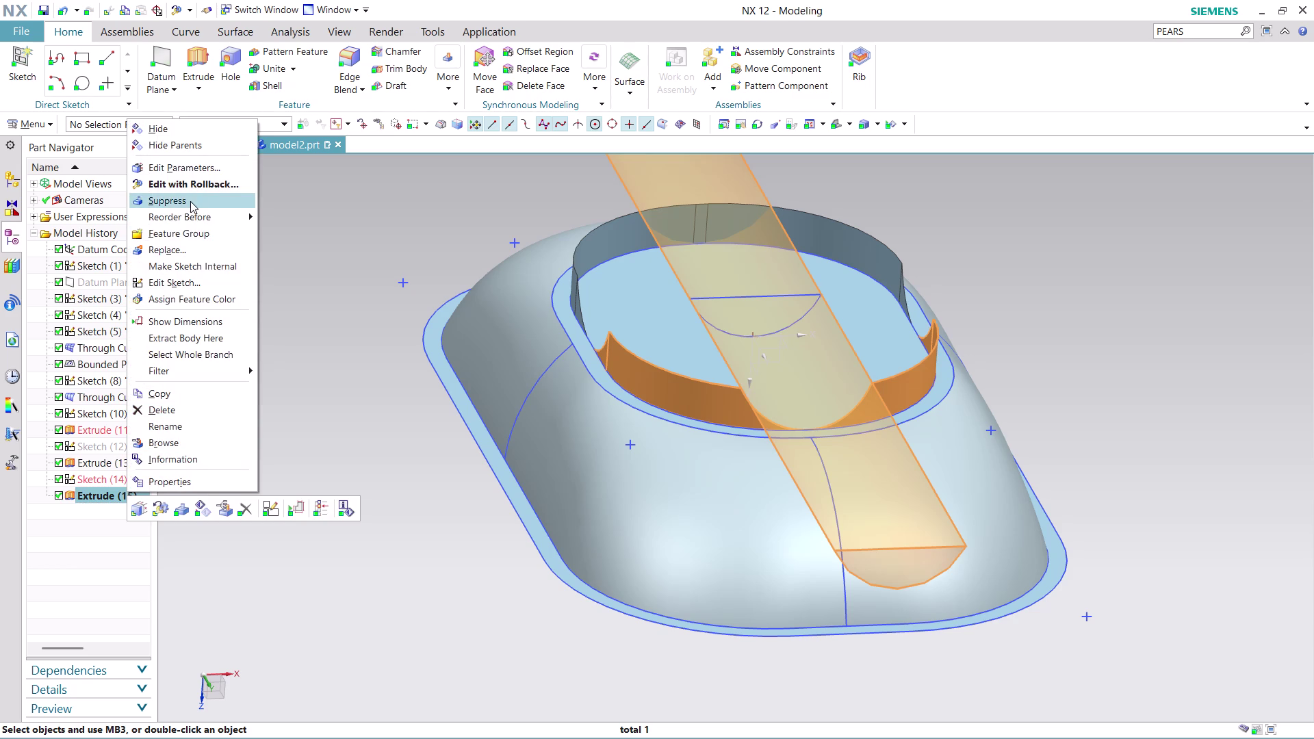
click(192, 187)
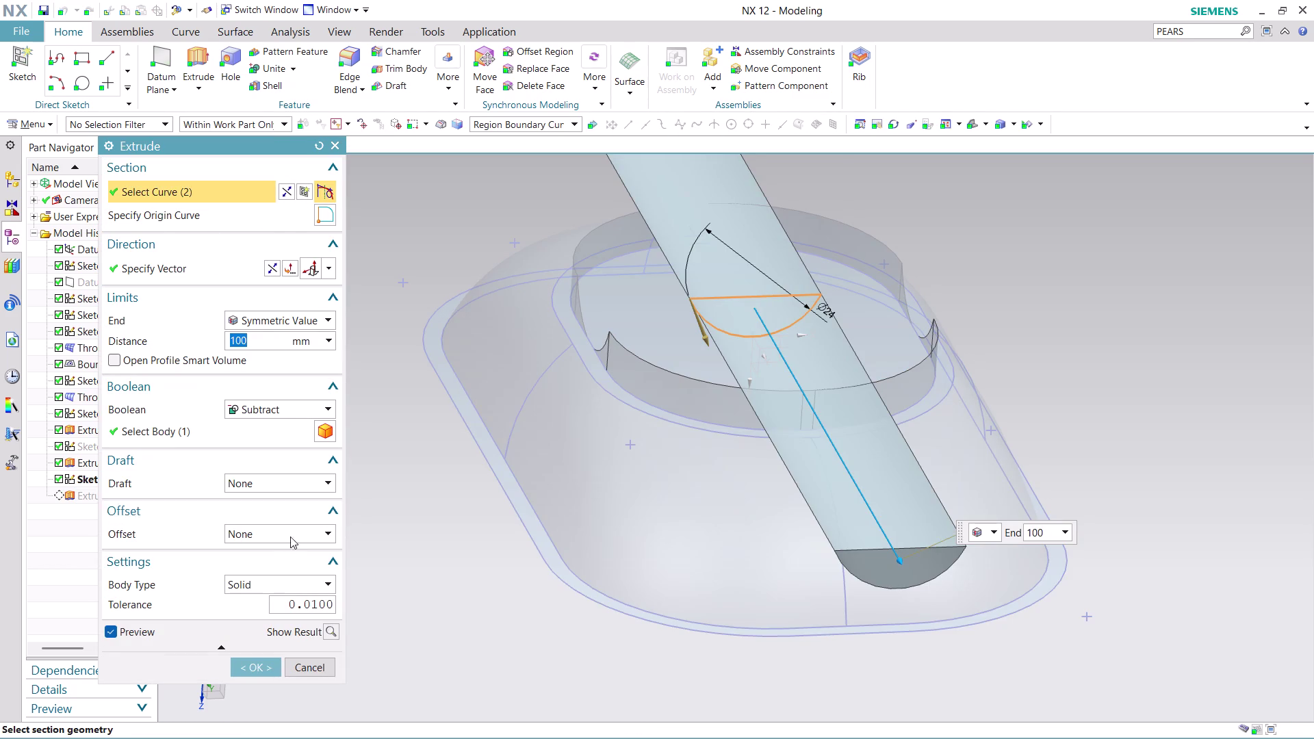
click(267, 426)
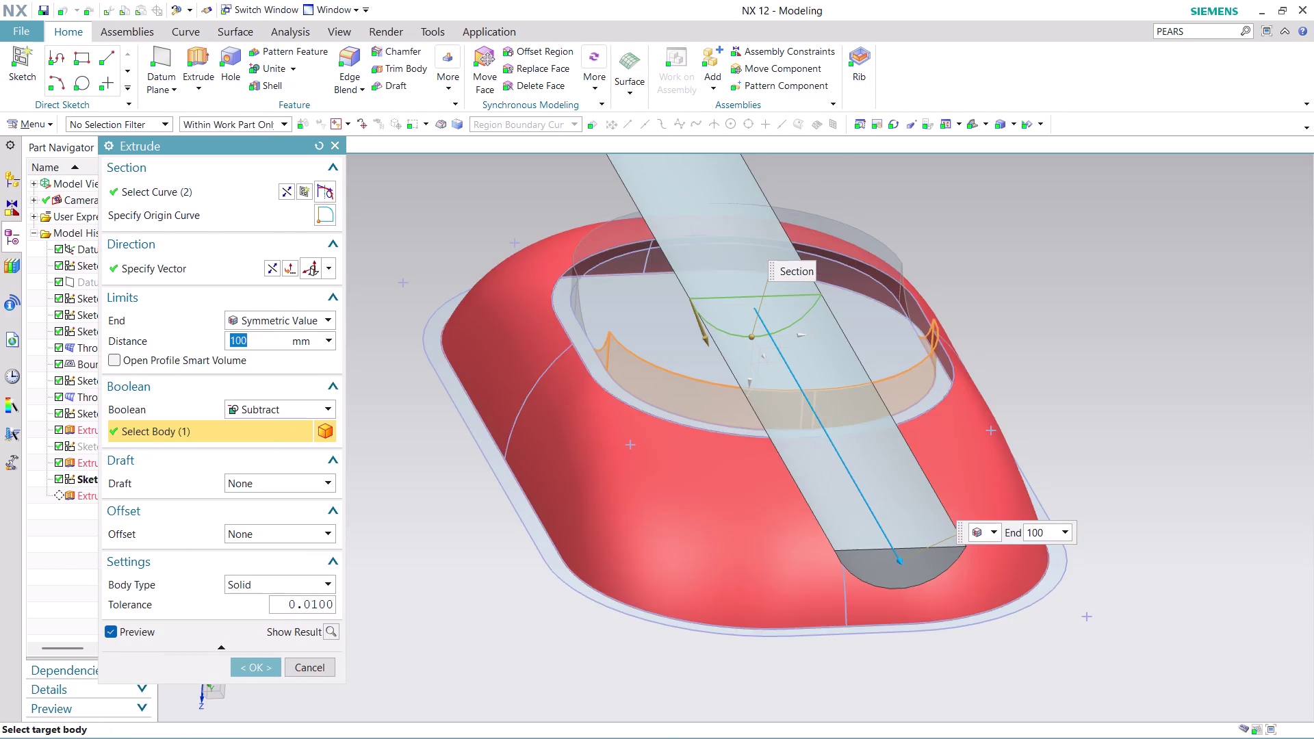
click(587, 264)
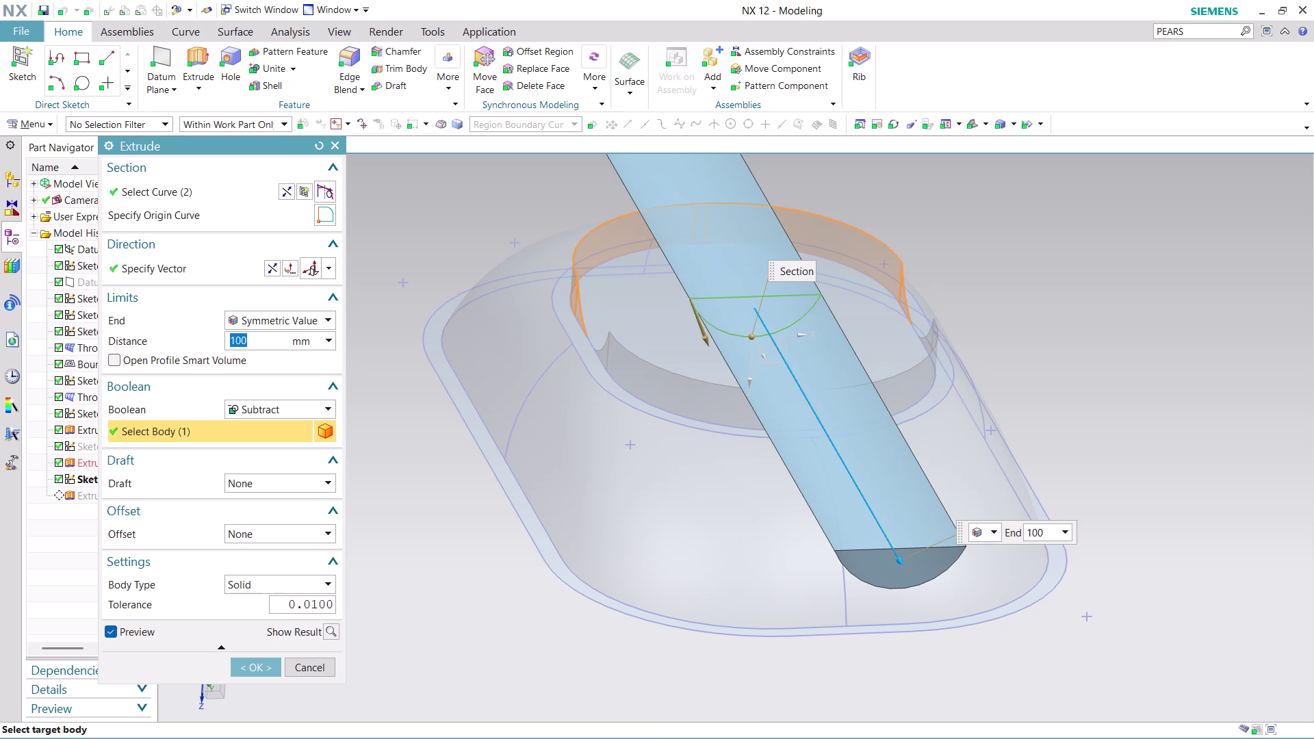
click(247, 664)
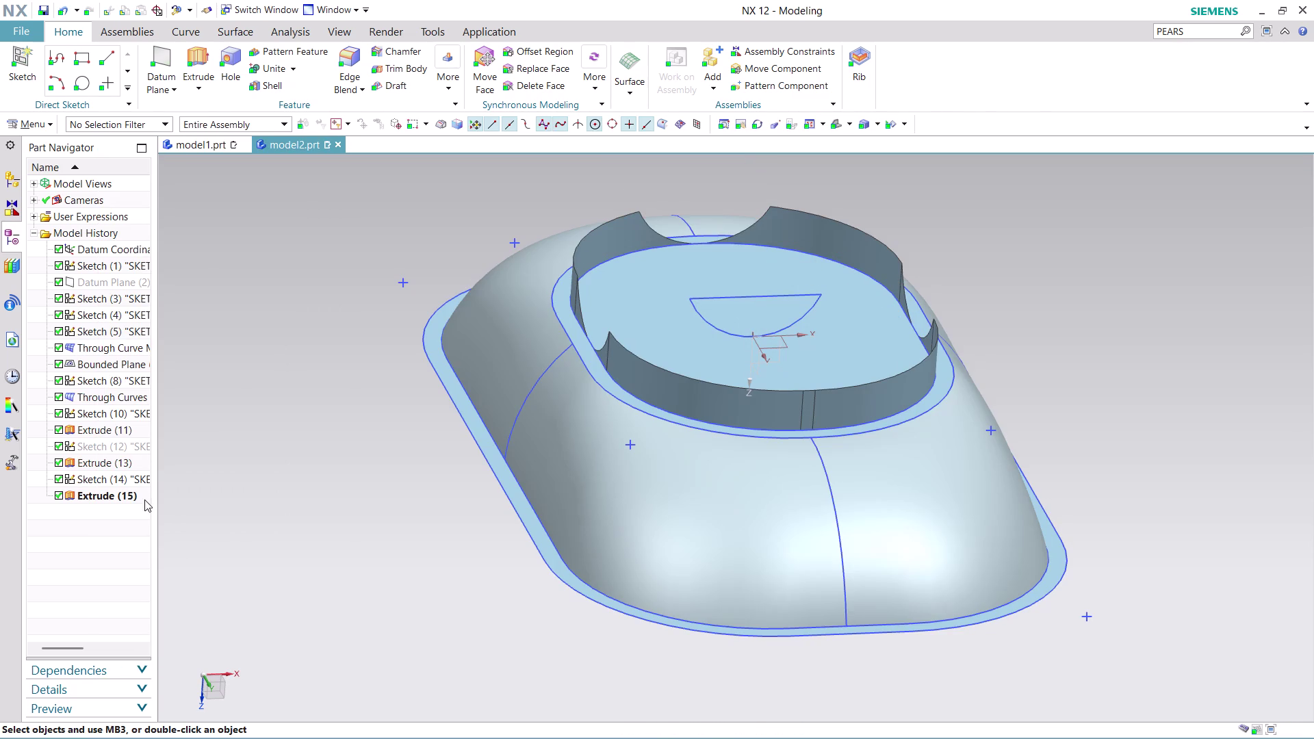
click(113, 496)
Edit Extrude (15) to subtract from the Extrude(11) body picked through QuickPick.
right_click(123, 494)
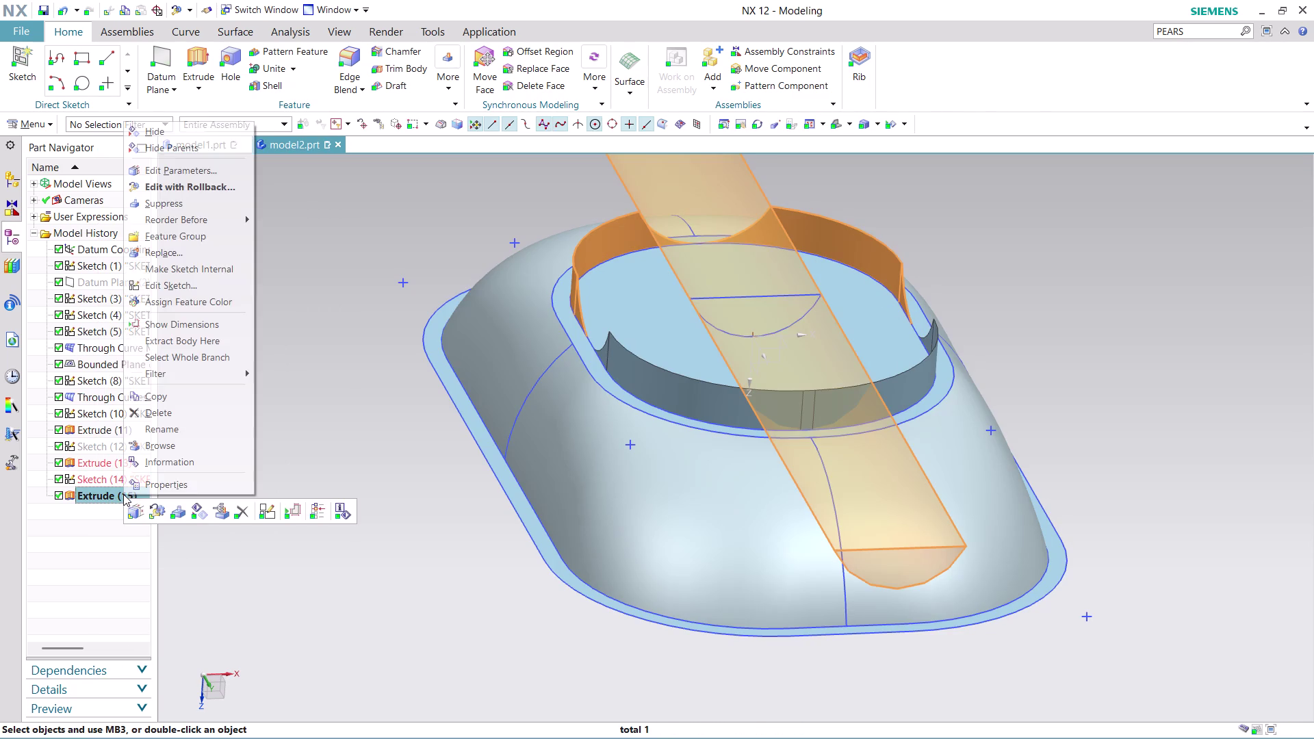
click(198, 189)
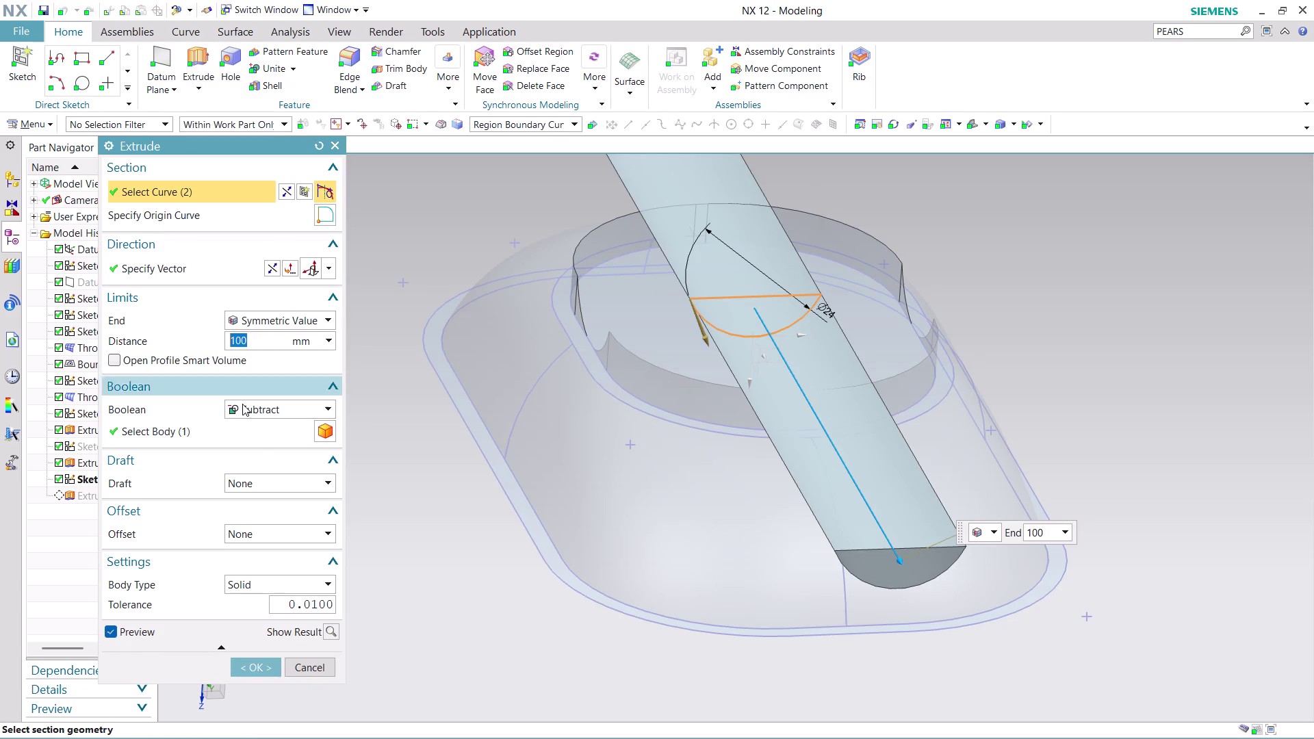
click(262, 429)
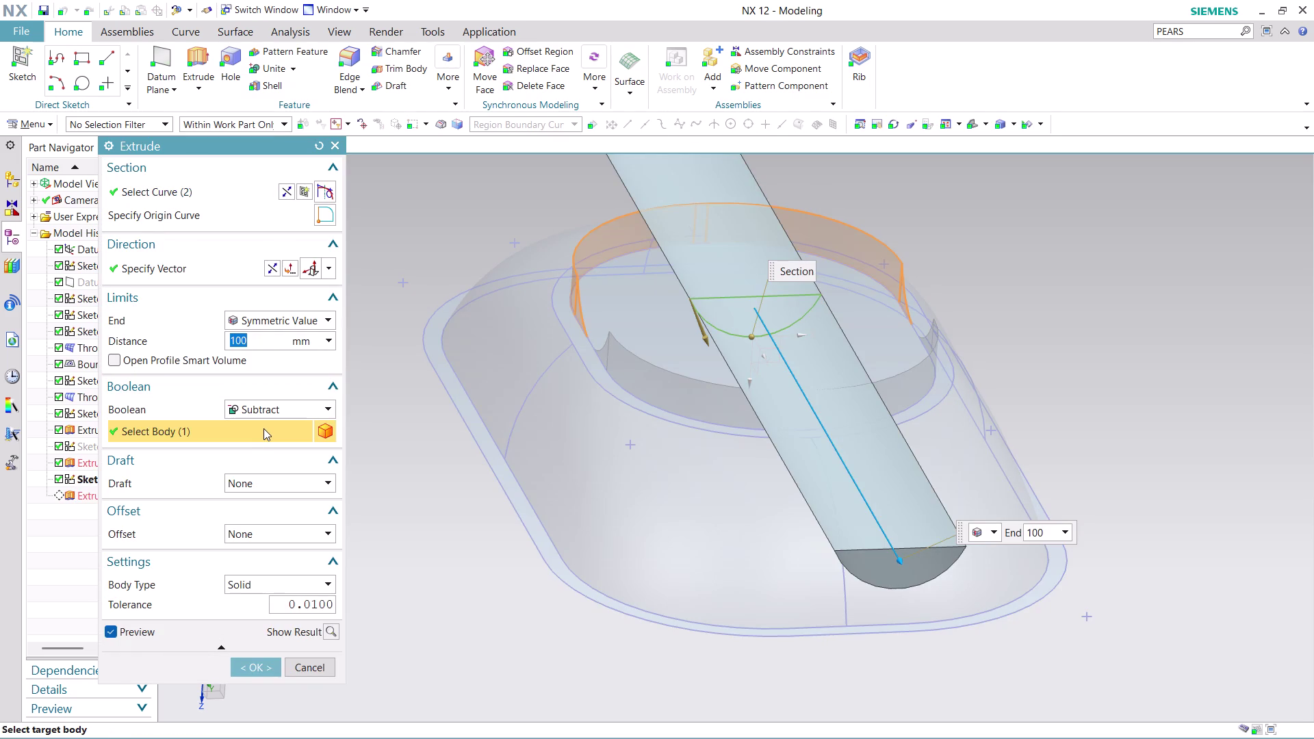
click(326, 426)
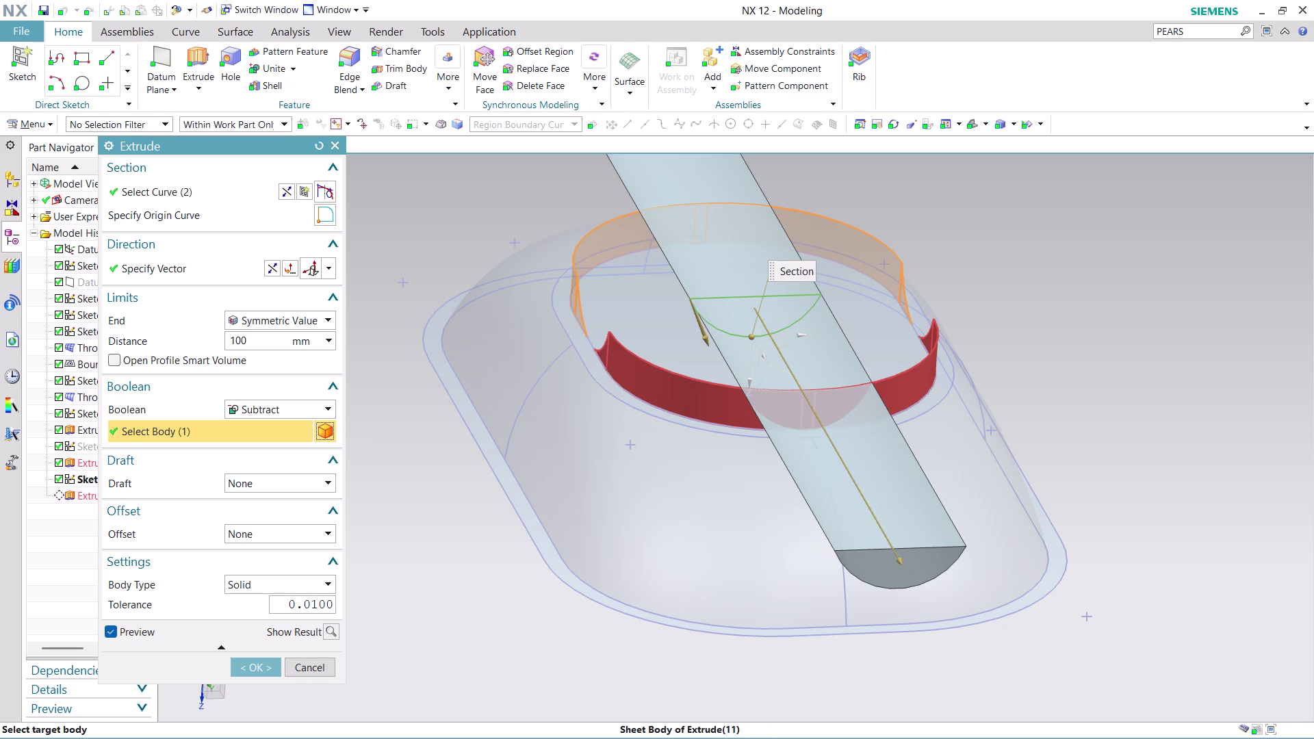
click(692, 389)
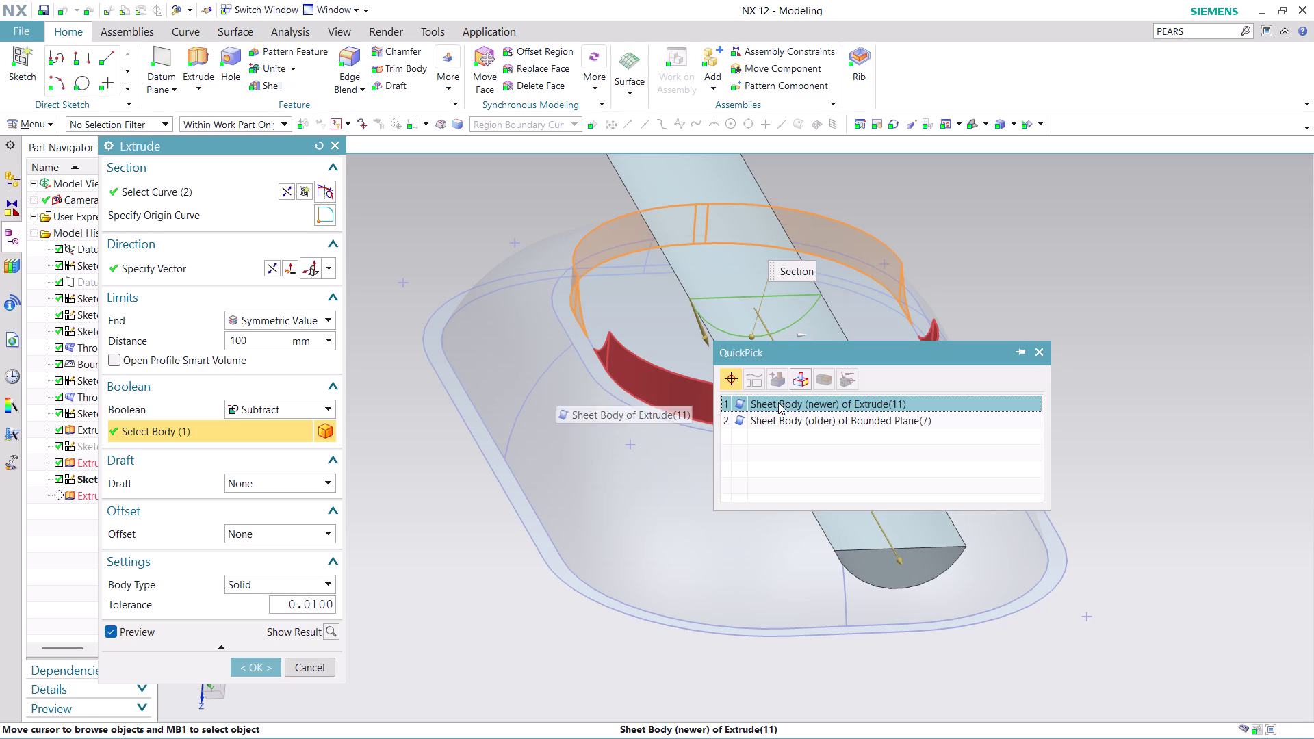
click(778, 403)
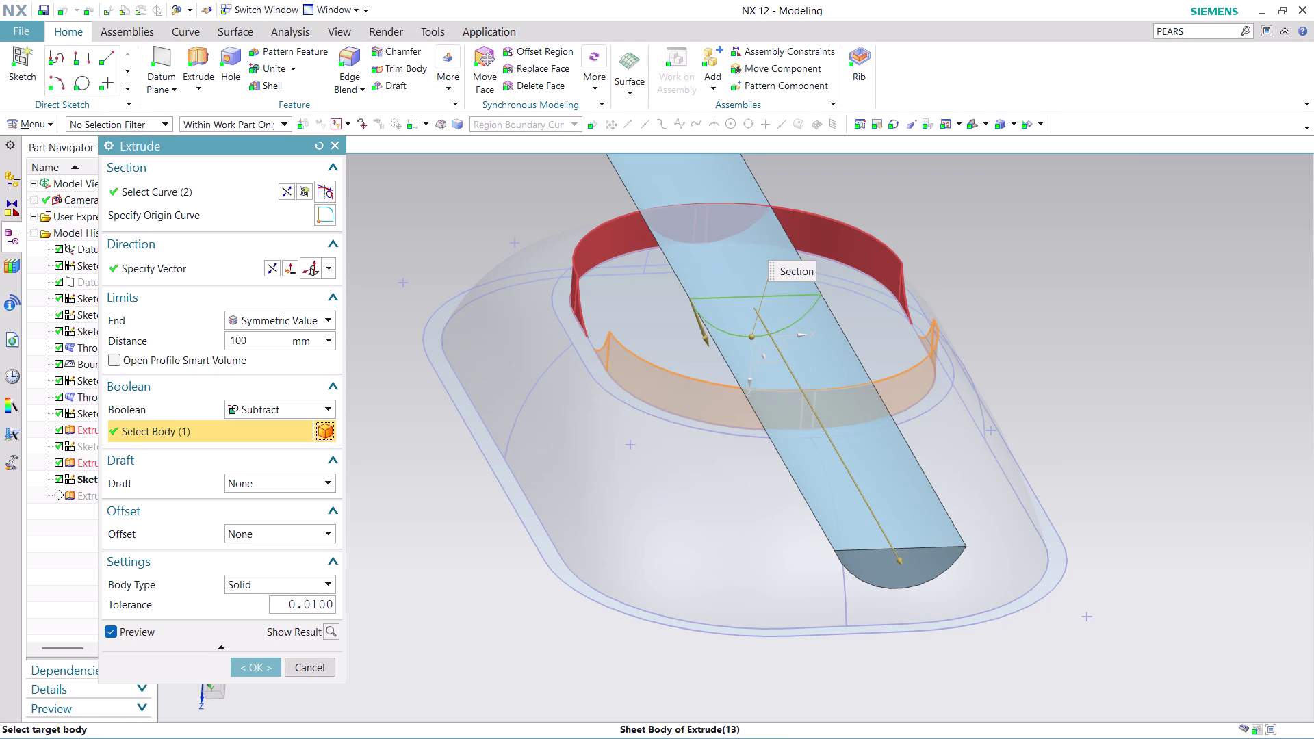
click(244, 666)
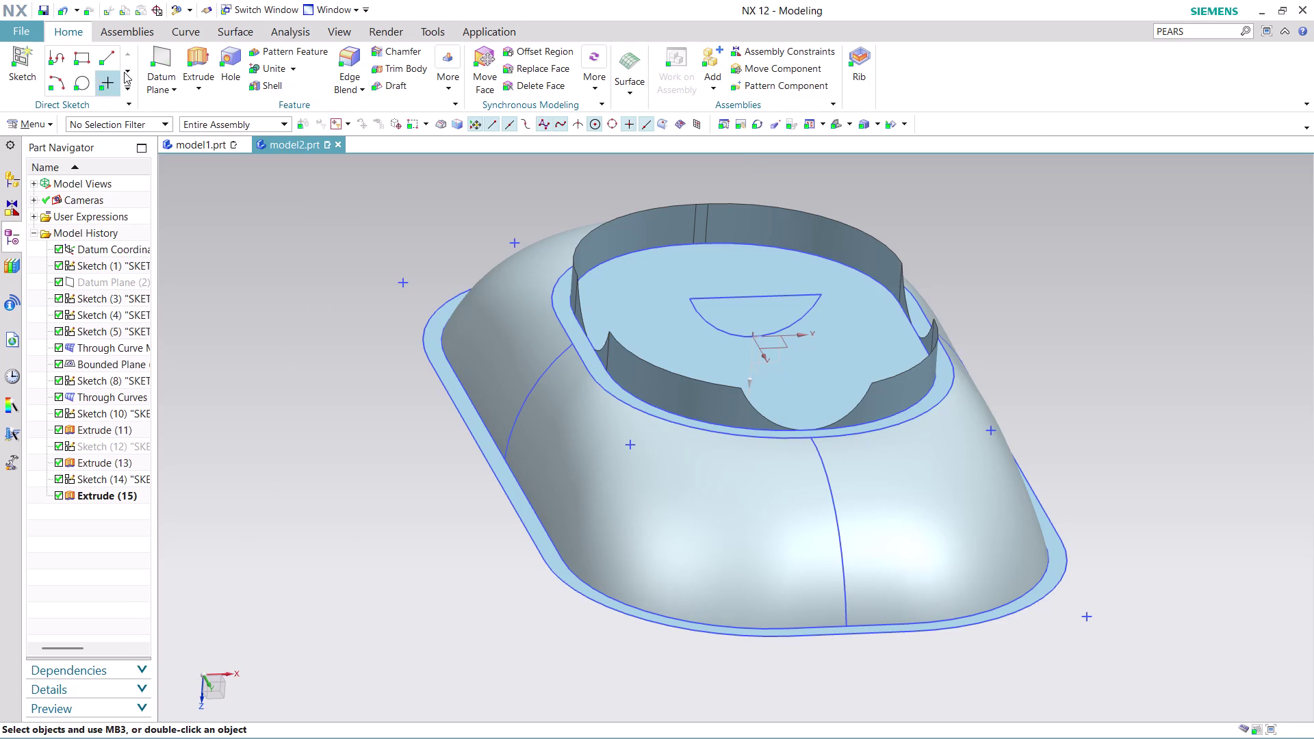
click(206, 46)
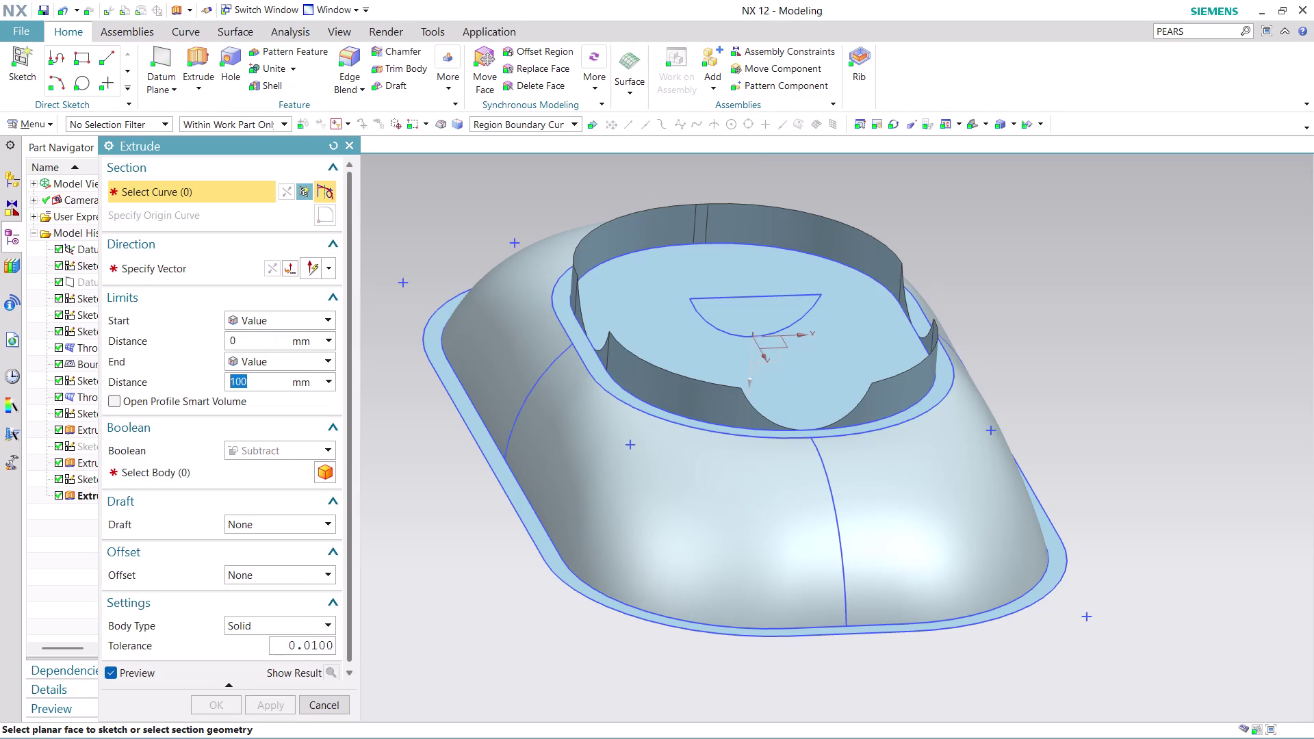
Extrude the half-round arc upward as a sheet cutting the rim wall; dismiss the solid-body error.
click(769, 310)
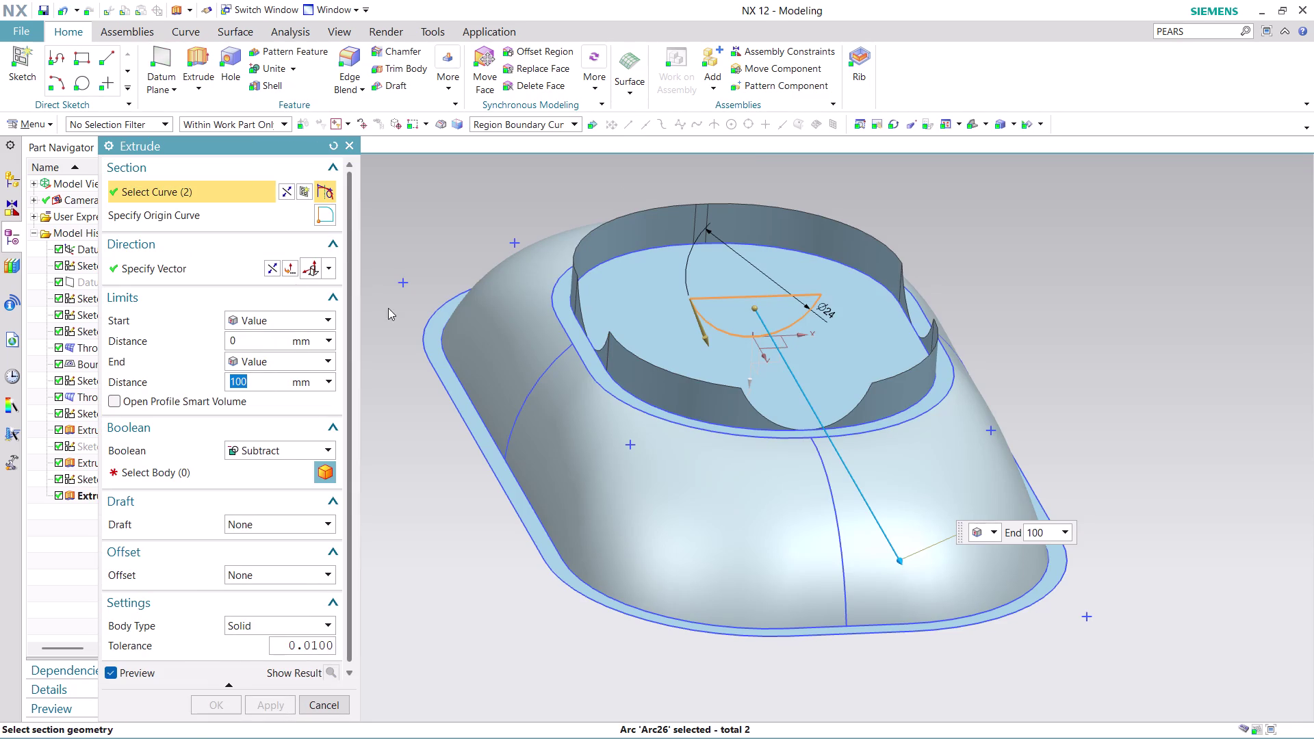
click(286, 188)
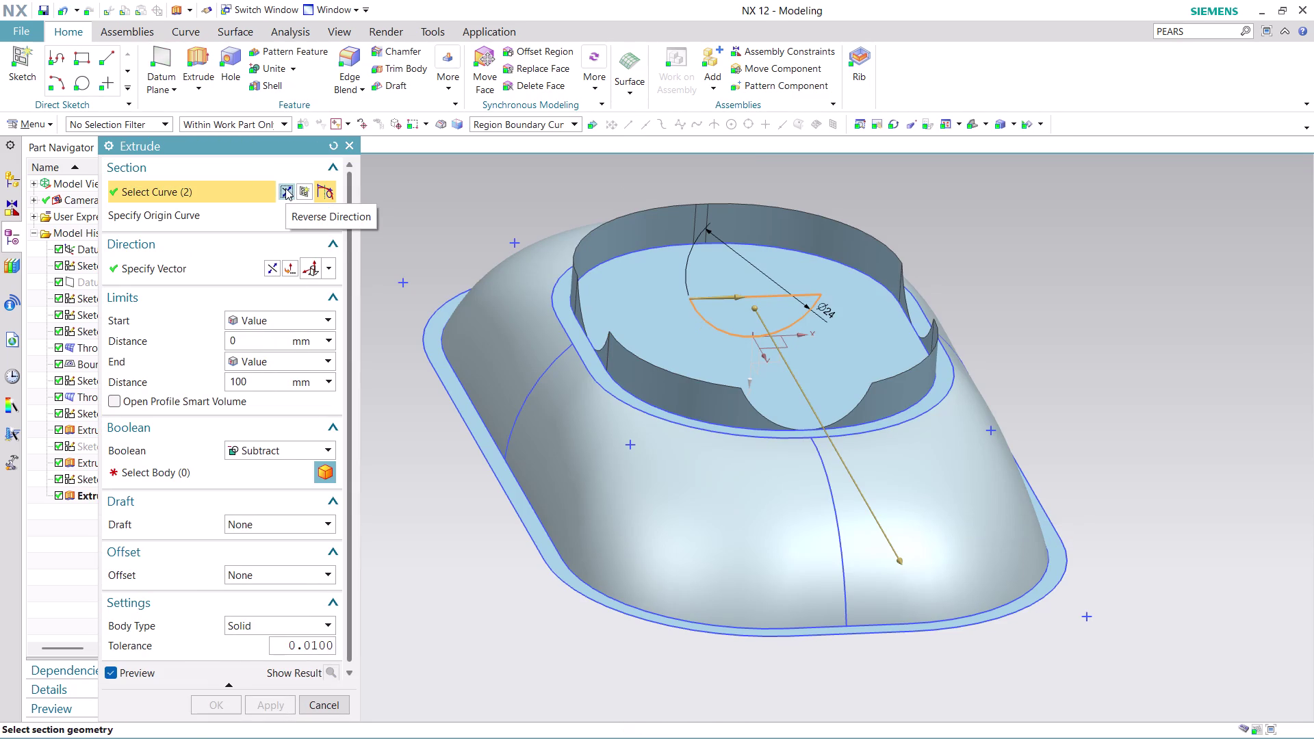
click(285, 188)
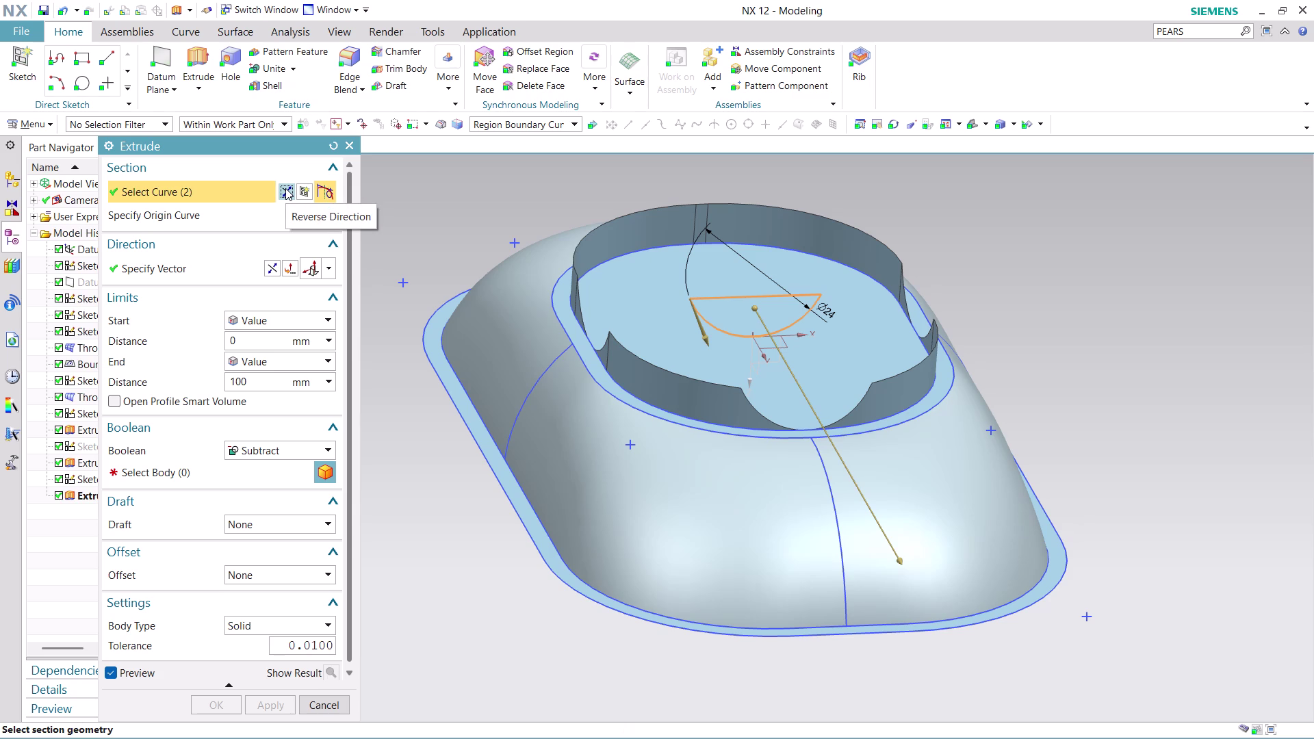
click(275, 265)
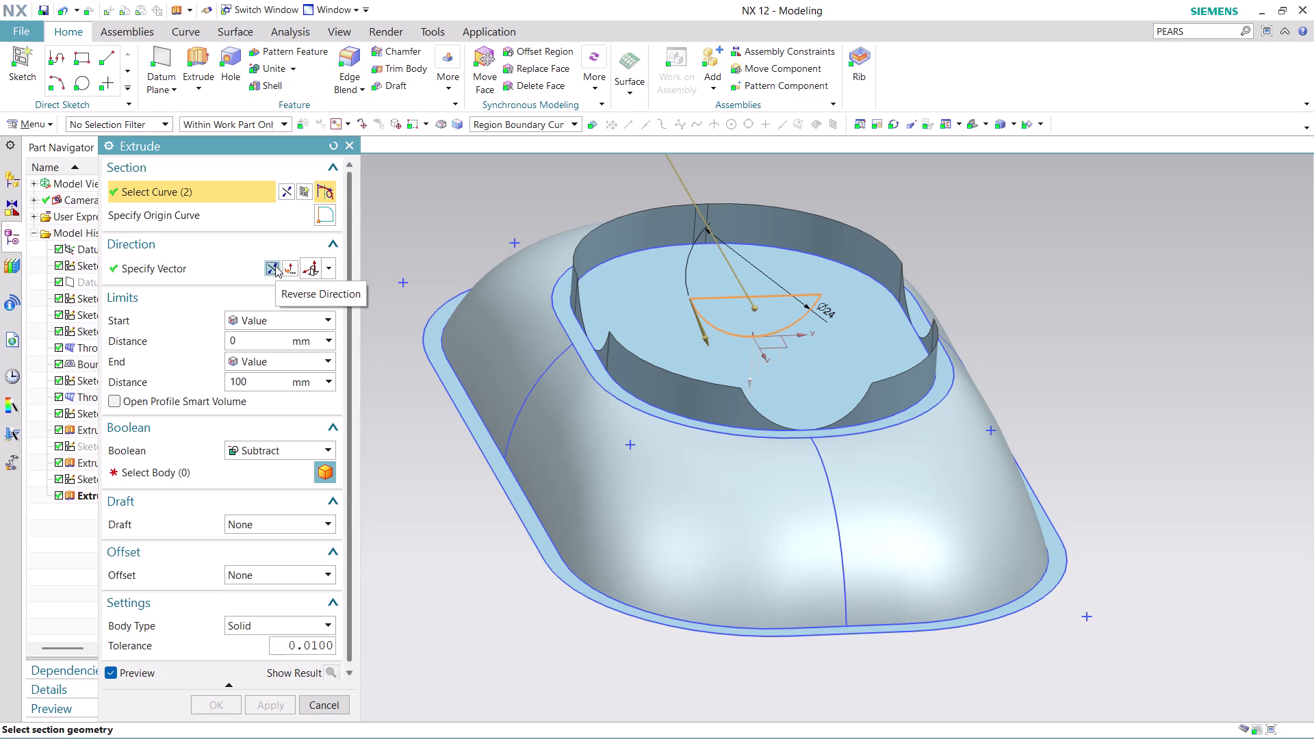
click(270, 626)
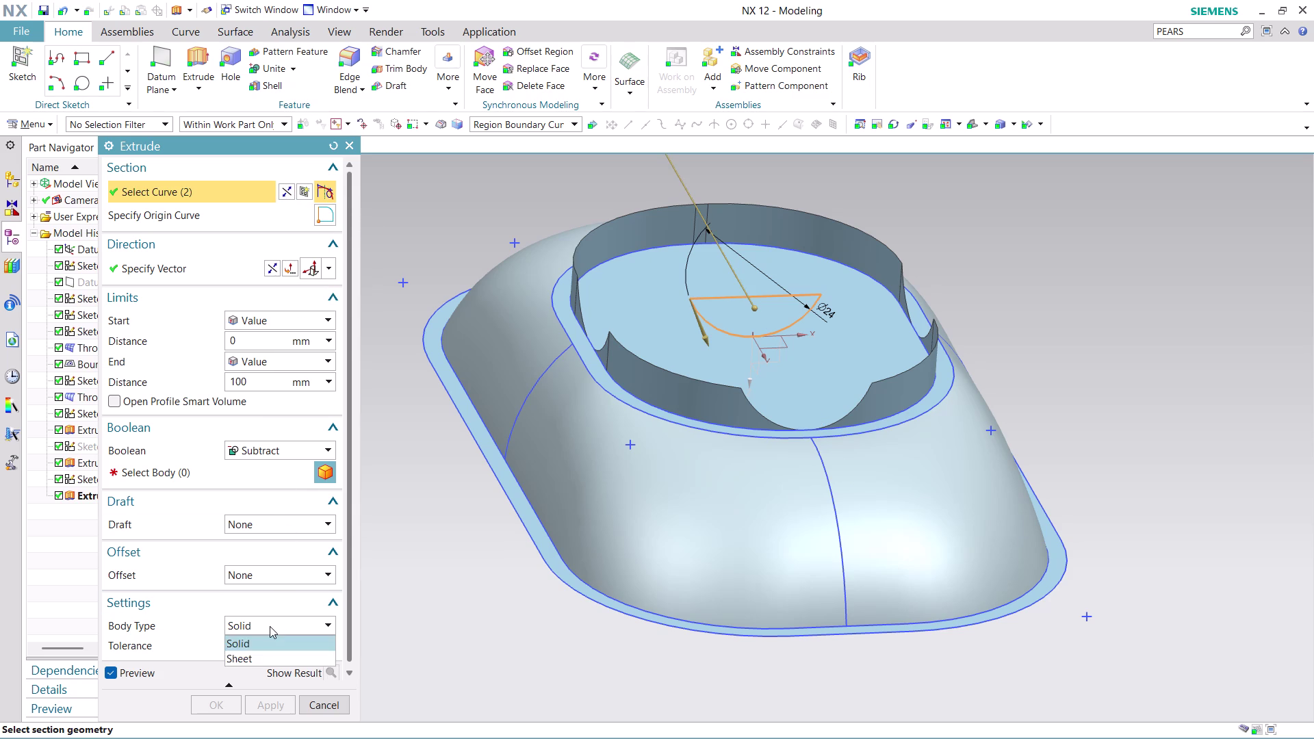
click(264, 657)
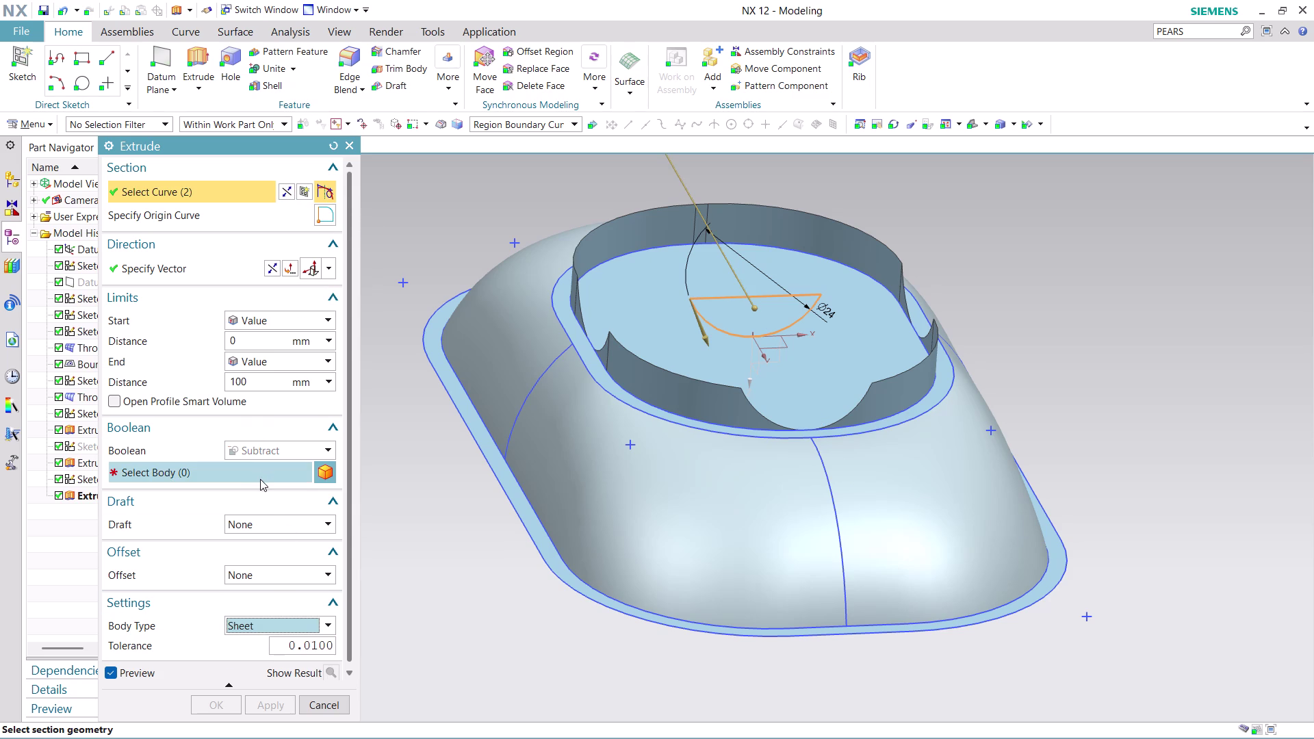
click(260, 479)
click(577, 254)
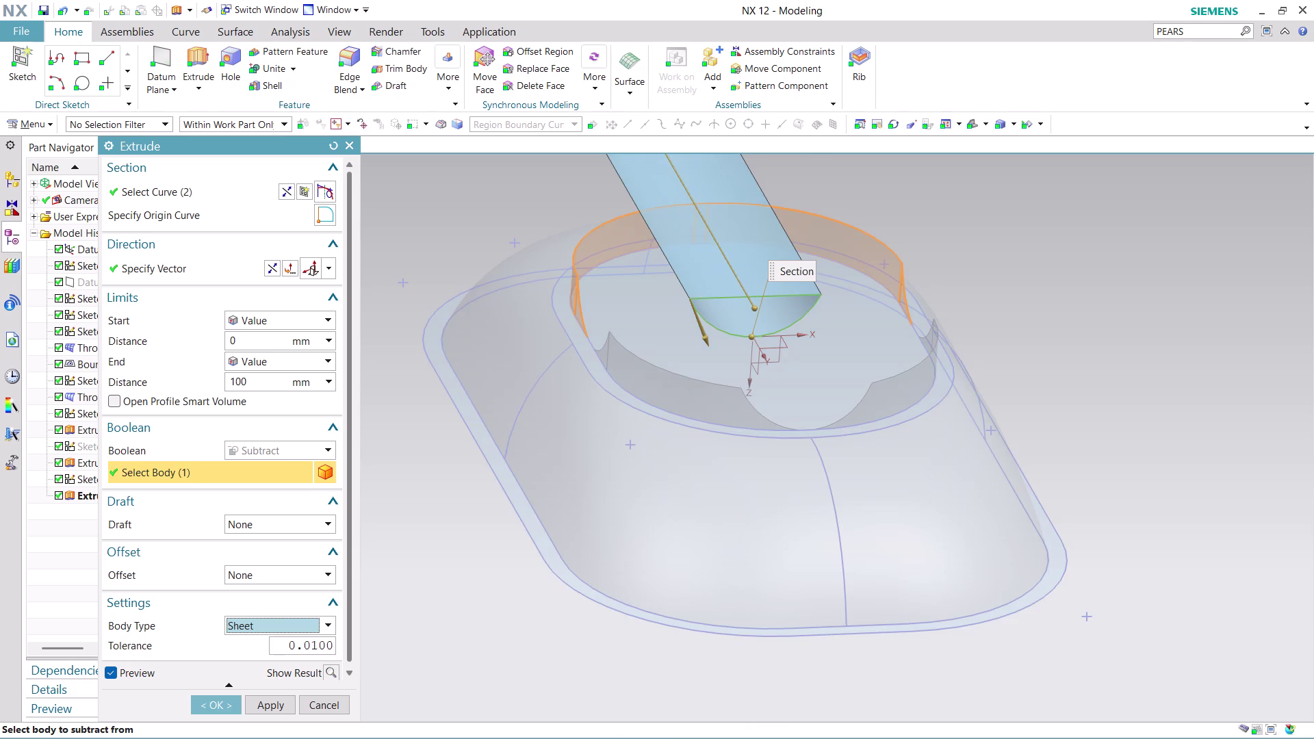
click(211, 706)
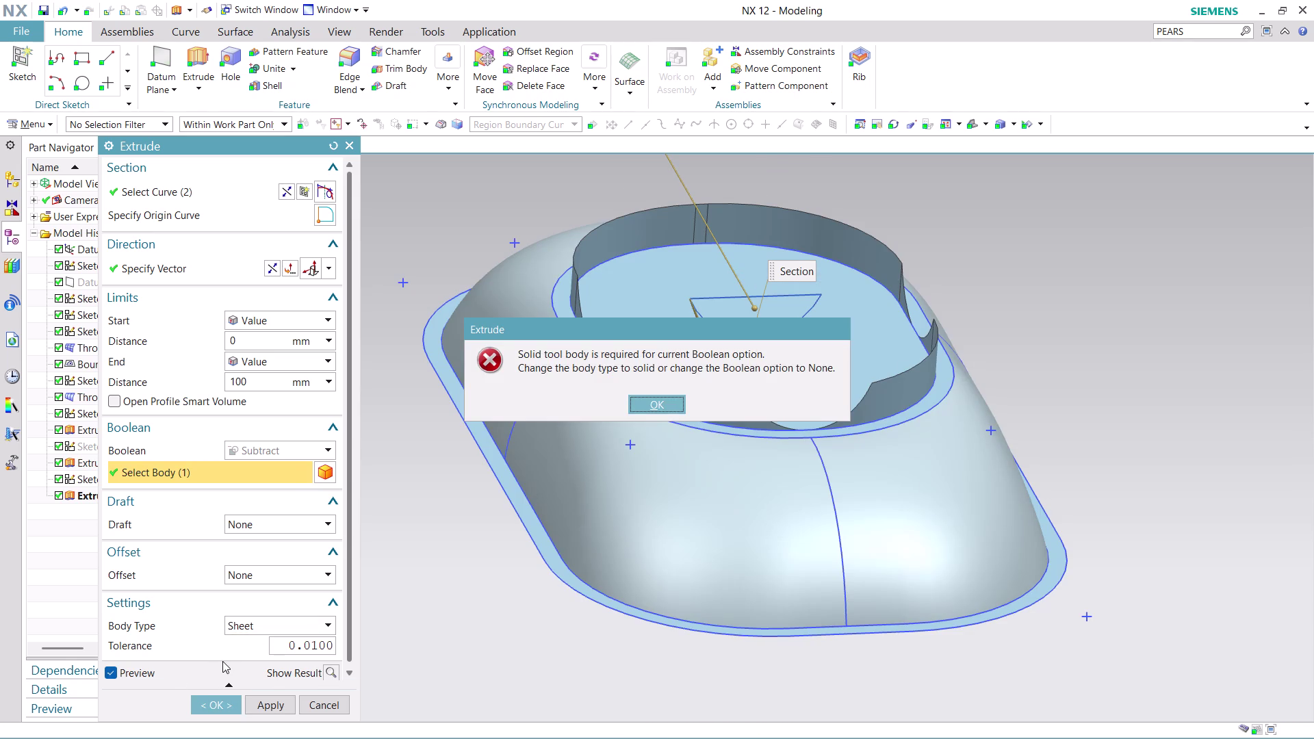
click(655, 405)
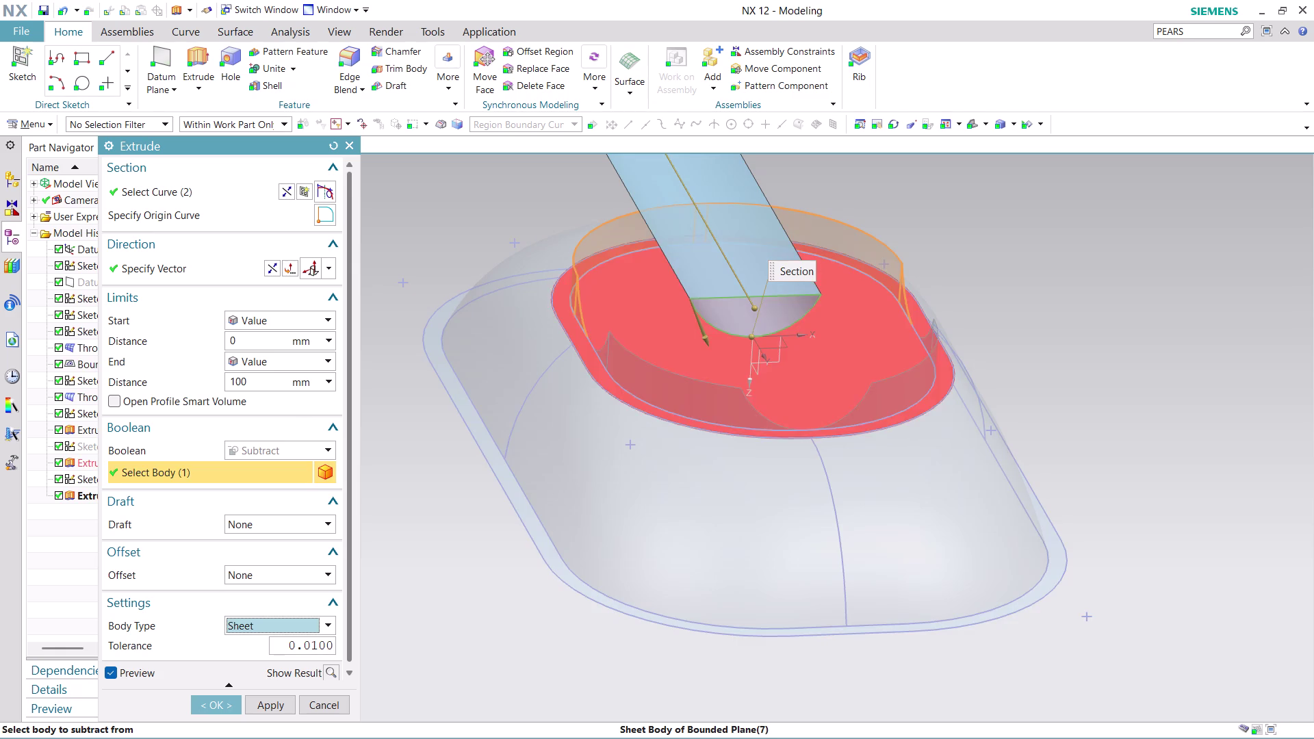
Orbit around the model to inspect the extrusion preview above the rim.
scroll(down, 3)
scroll(down, 3)
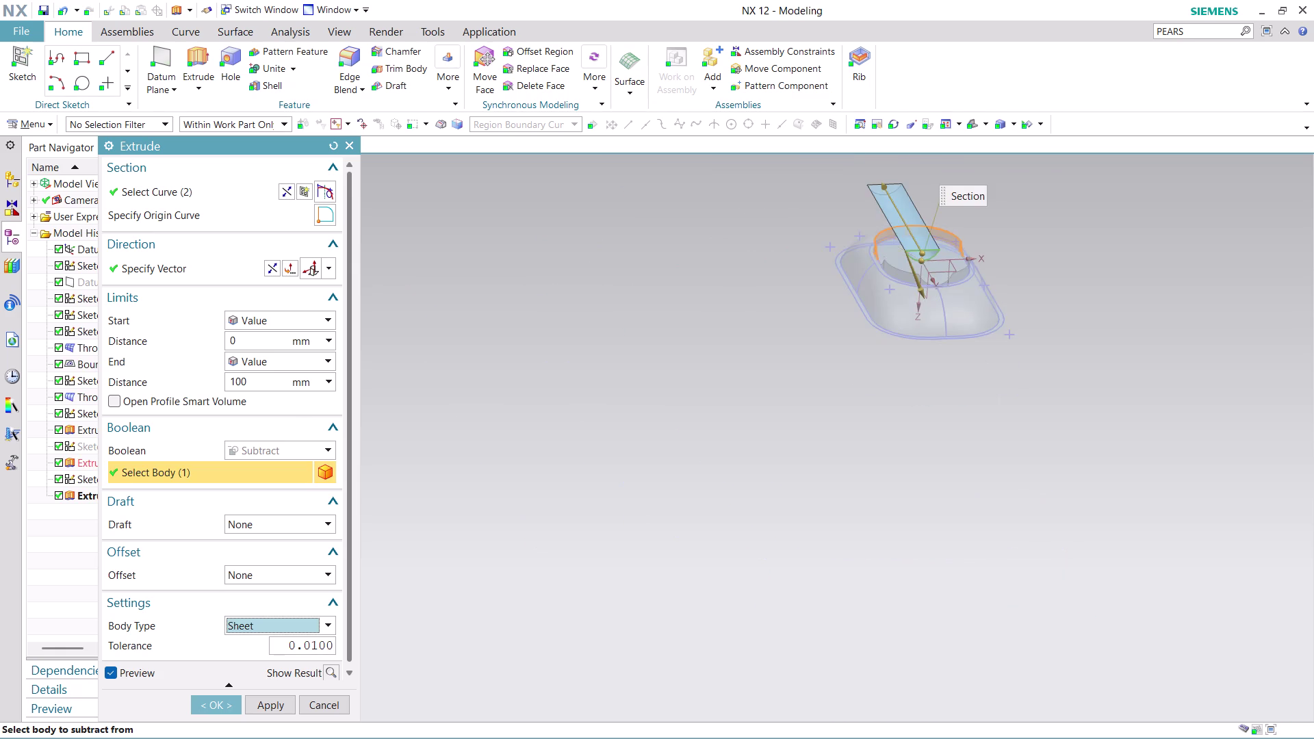
scroll(up, 3)
scroll(up, 3)
middle_drag(965, 258, 955, 252)
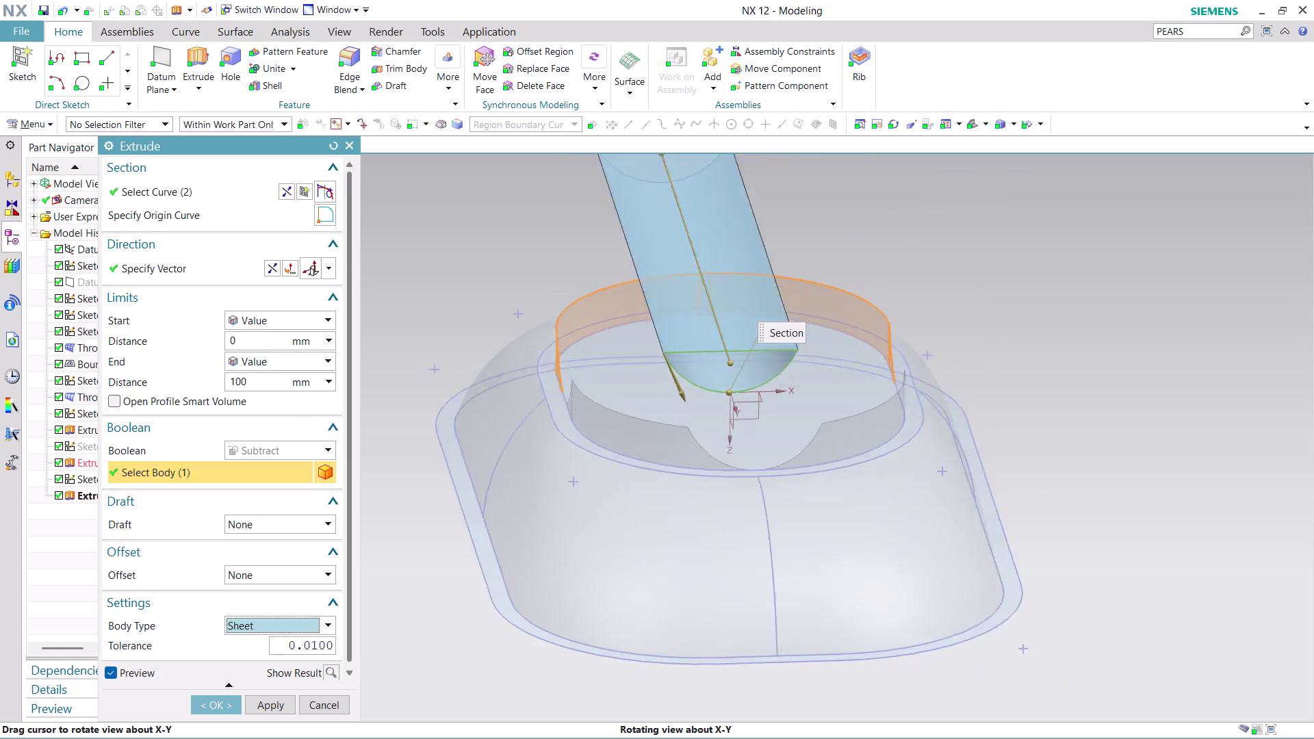
middle_drag(955, 253, 829, 264)
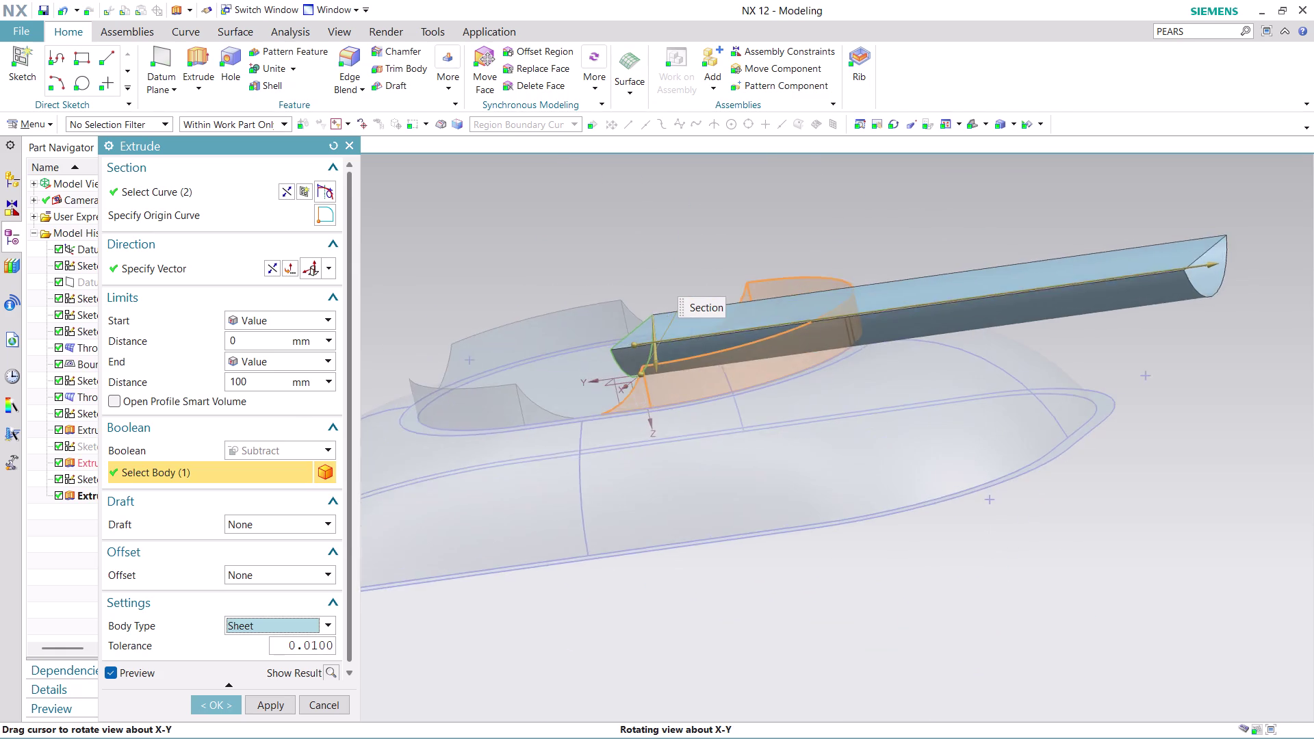
middle_drag(829, 264, 785, 275)
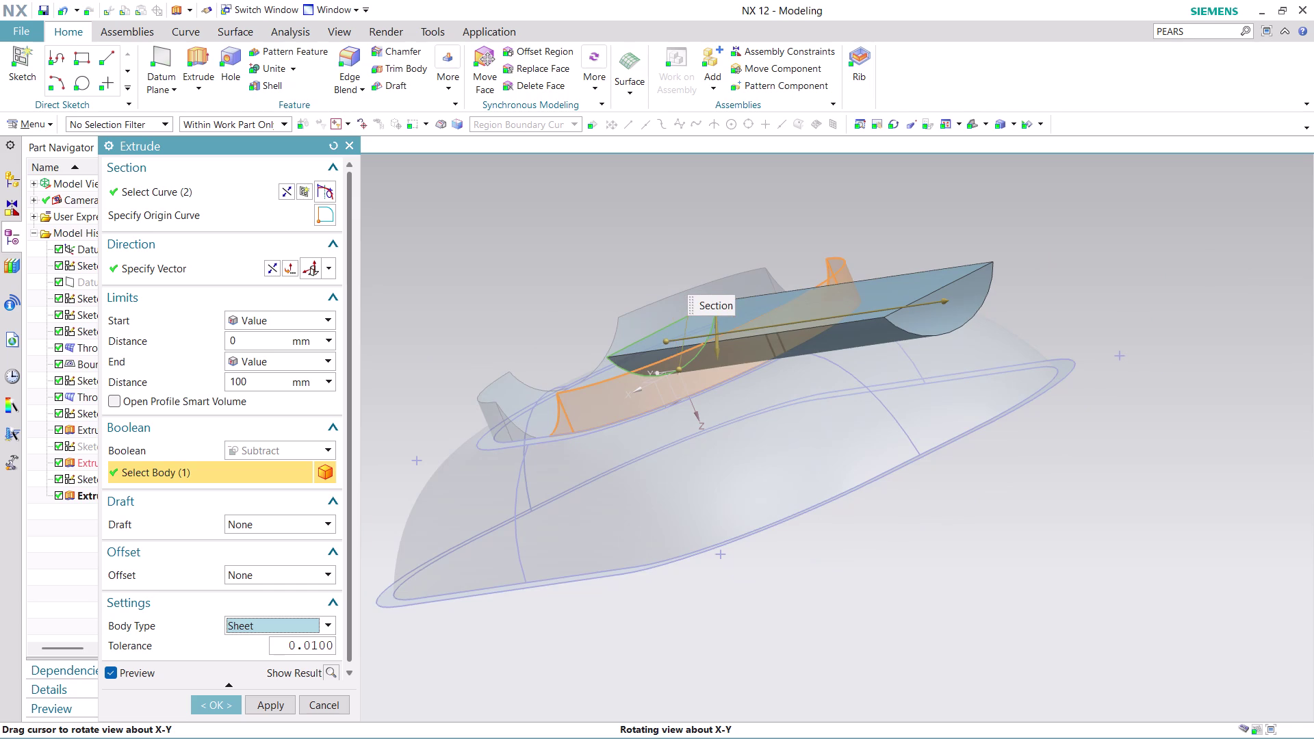
middle_drag(785, 275, 794, 277)
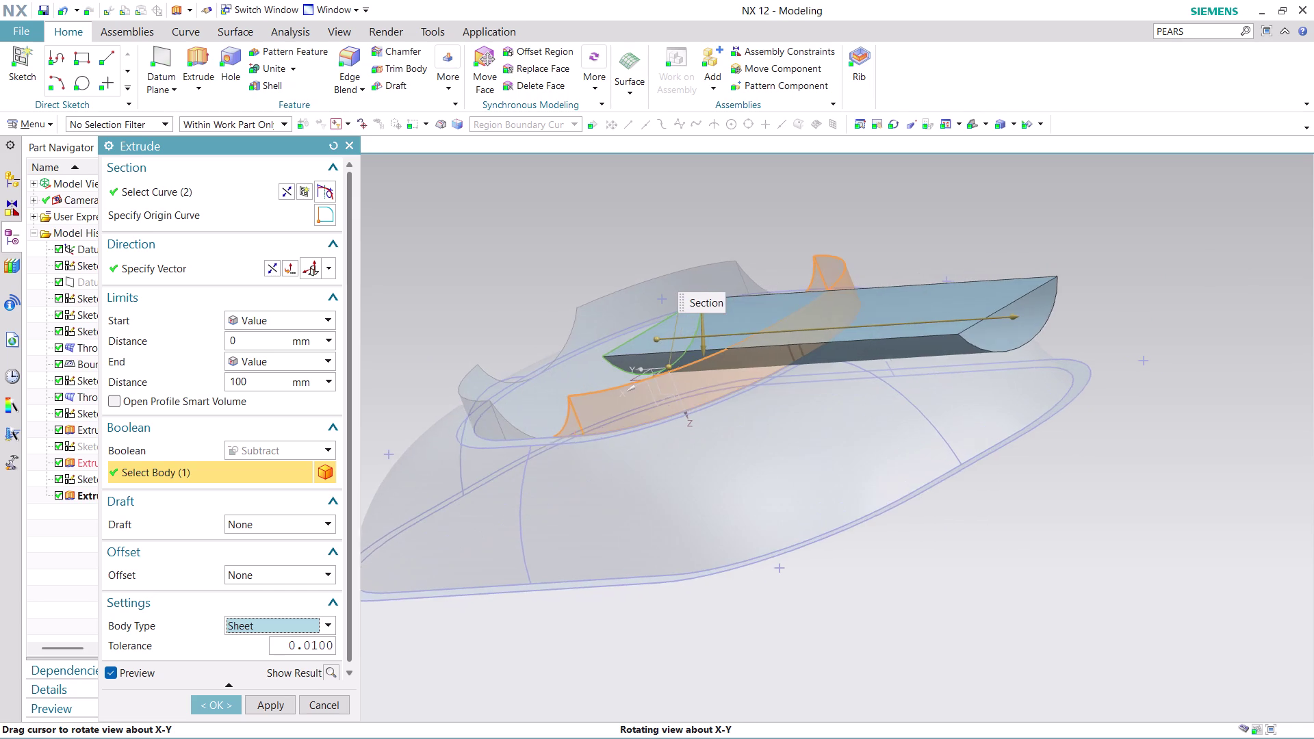
middle_drag(794, 277, 807, 282)
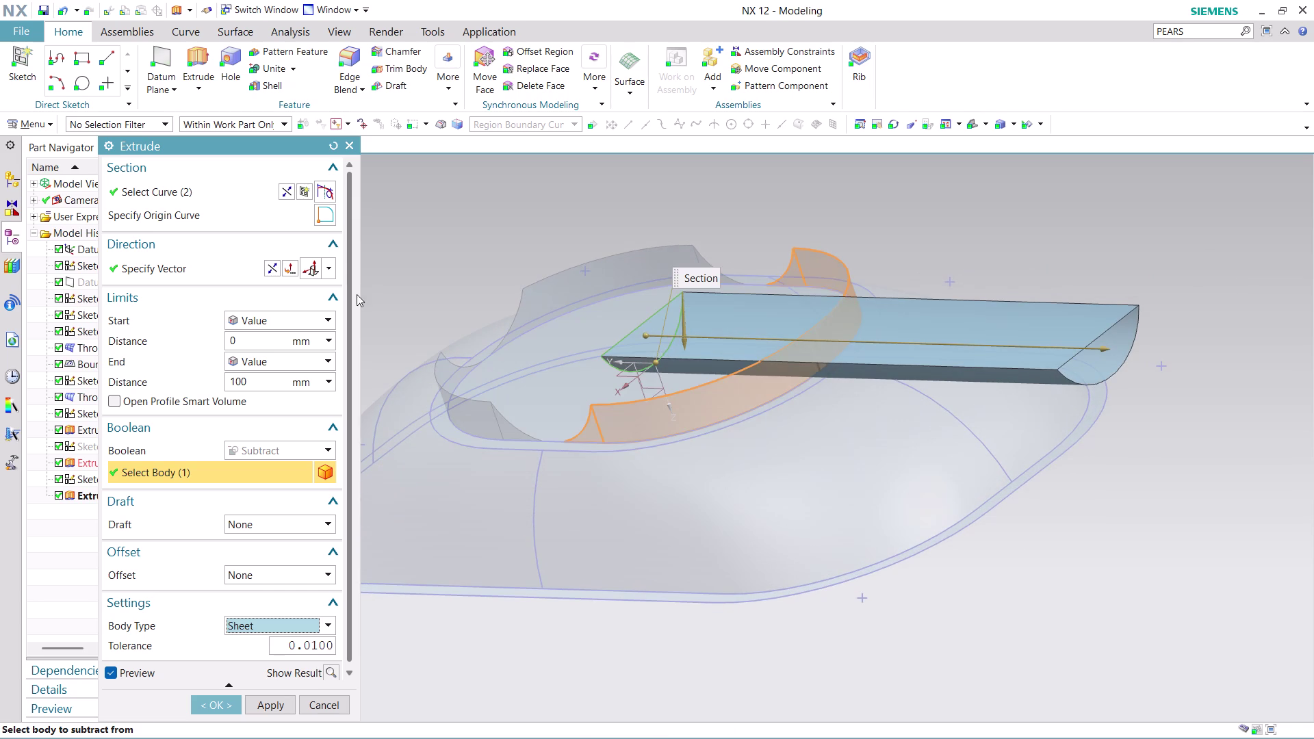
click(290, 190)
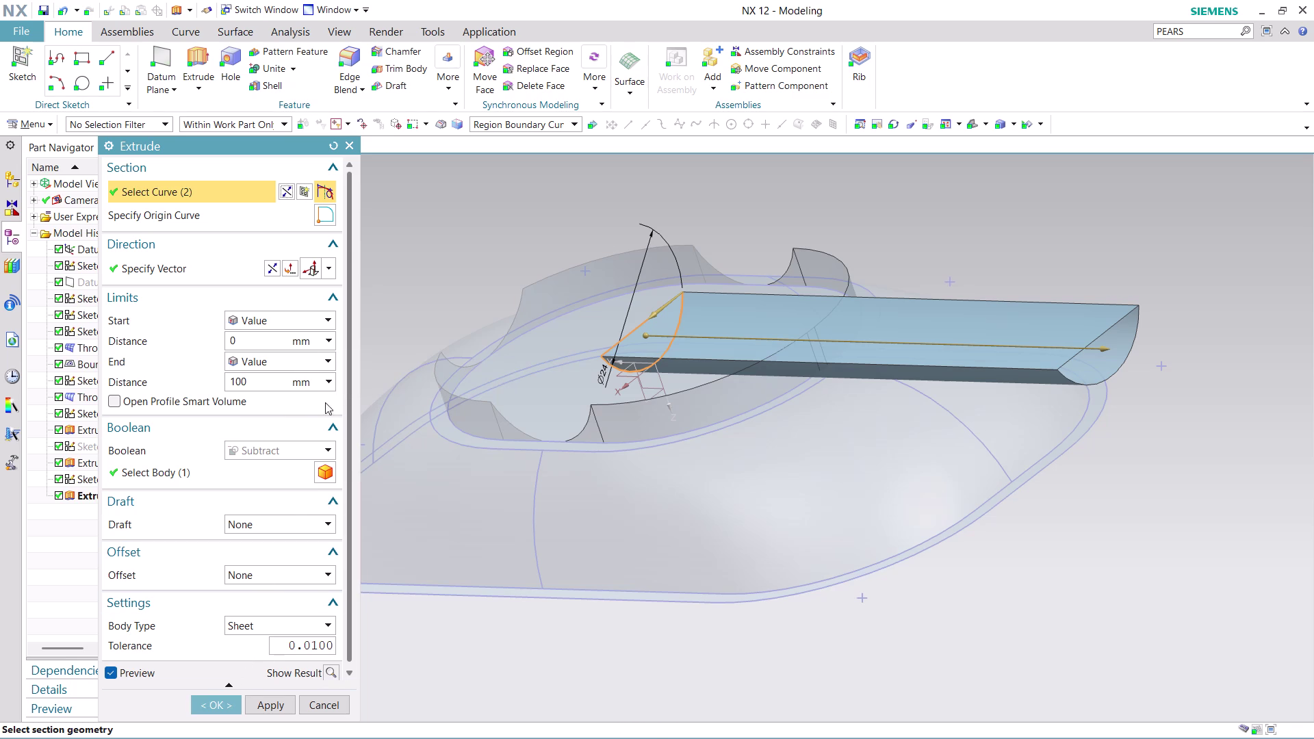
Retry the sheet cut on the rim wall, dismiss the solid-body error, and cancel Extrude.
click(282, 185)
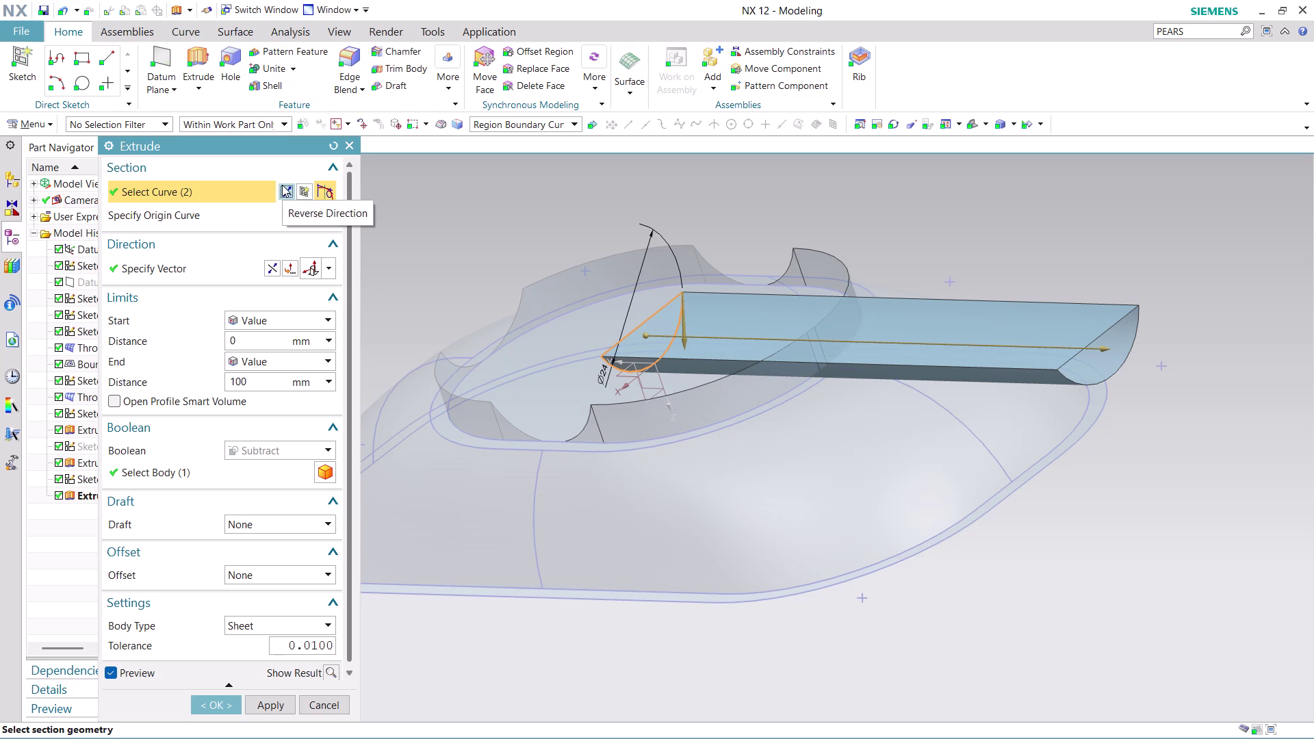
click(282, 185)
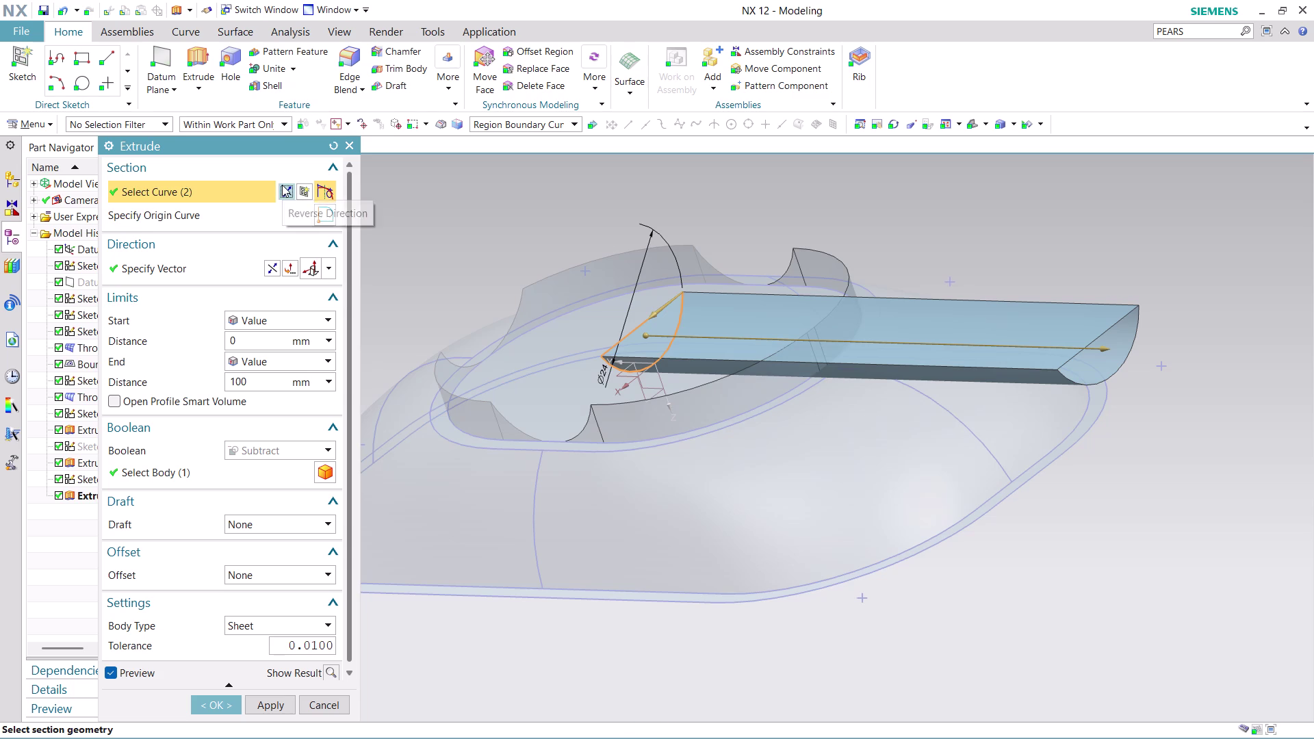
click(282, 185)
click(282, 185)
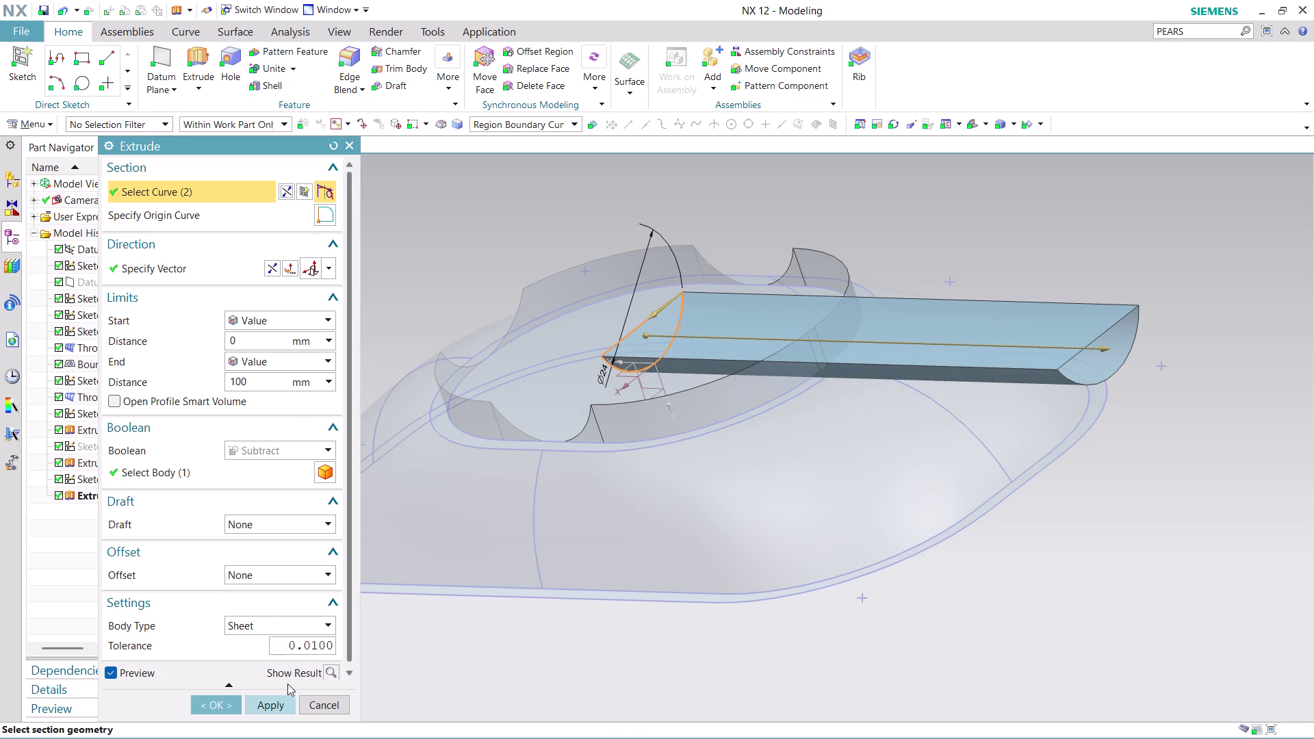
click(300, 446)
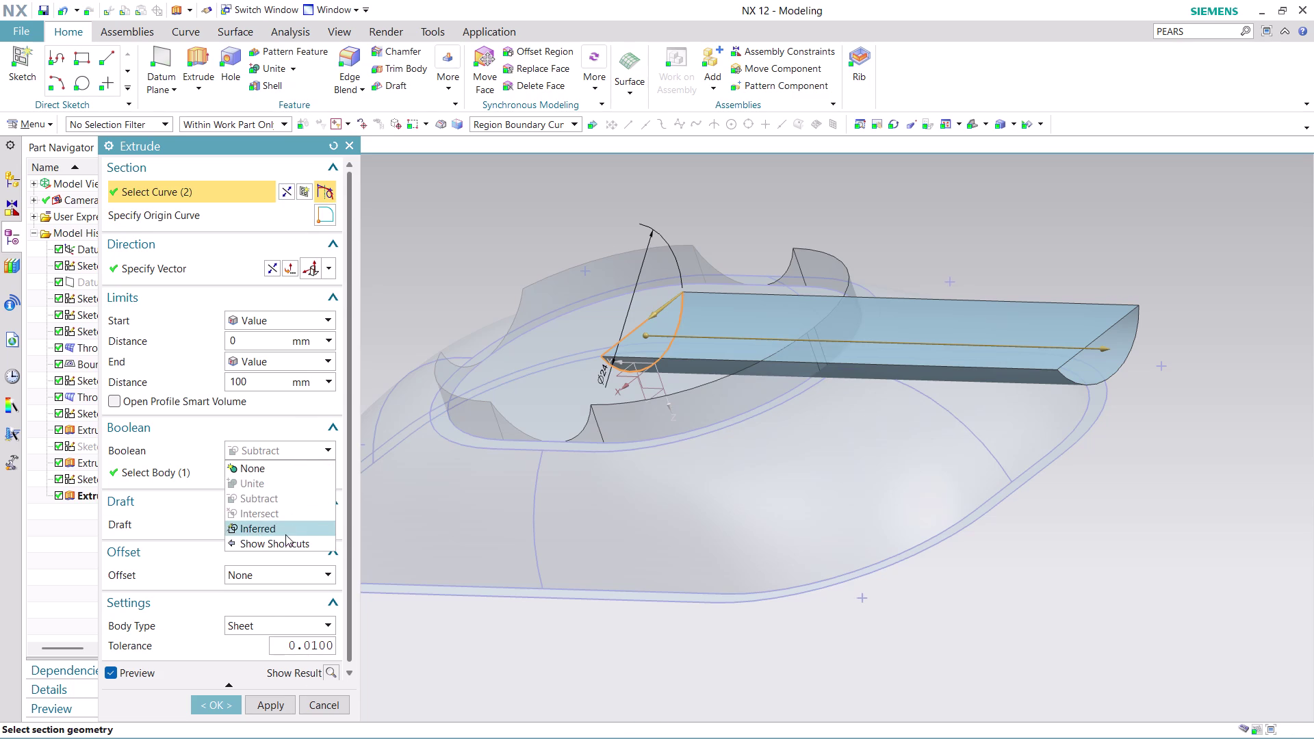
click(295, 416)
click(202, 268)
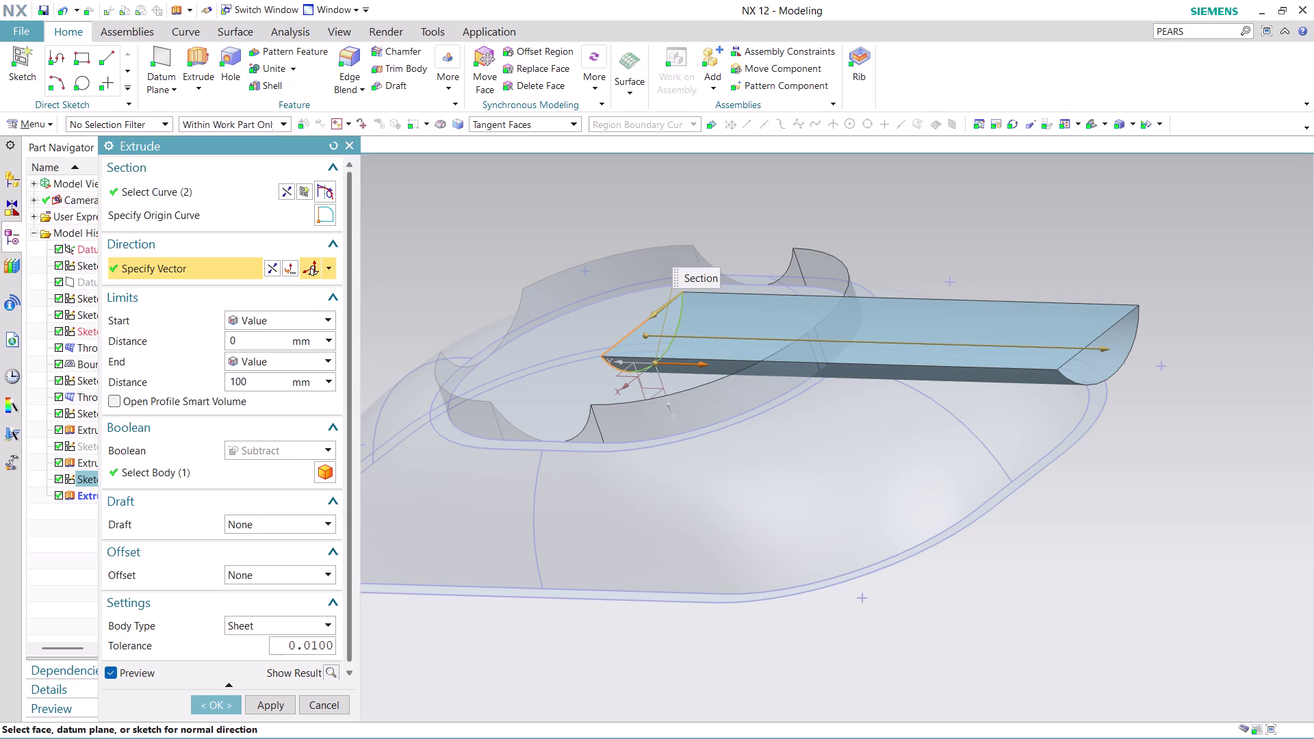
click(276, 479)
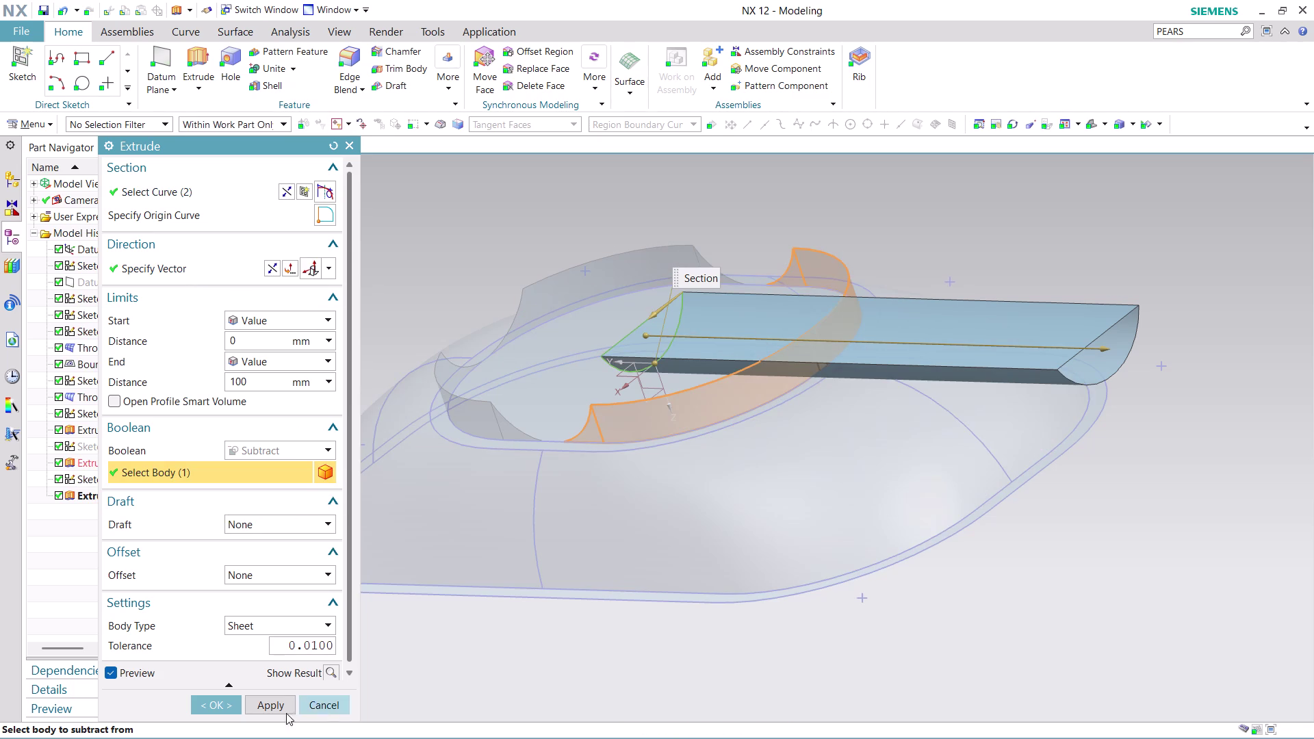
click(212, 707)
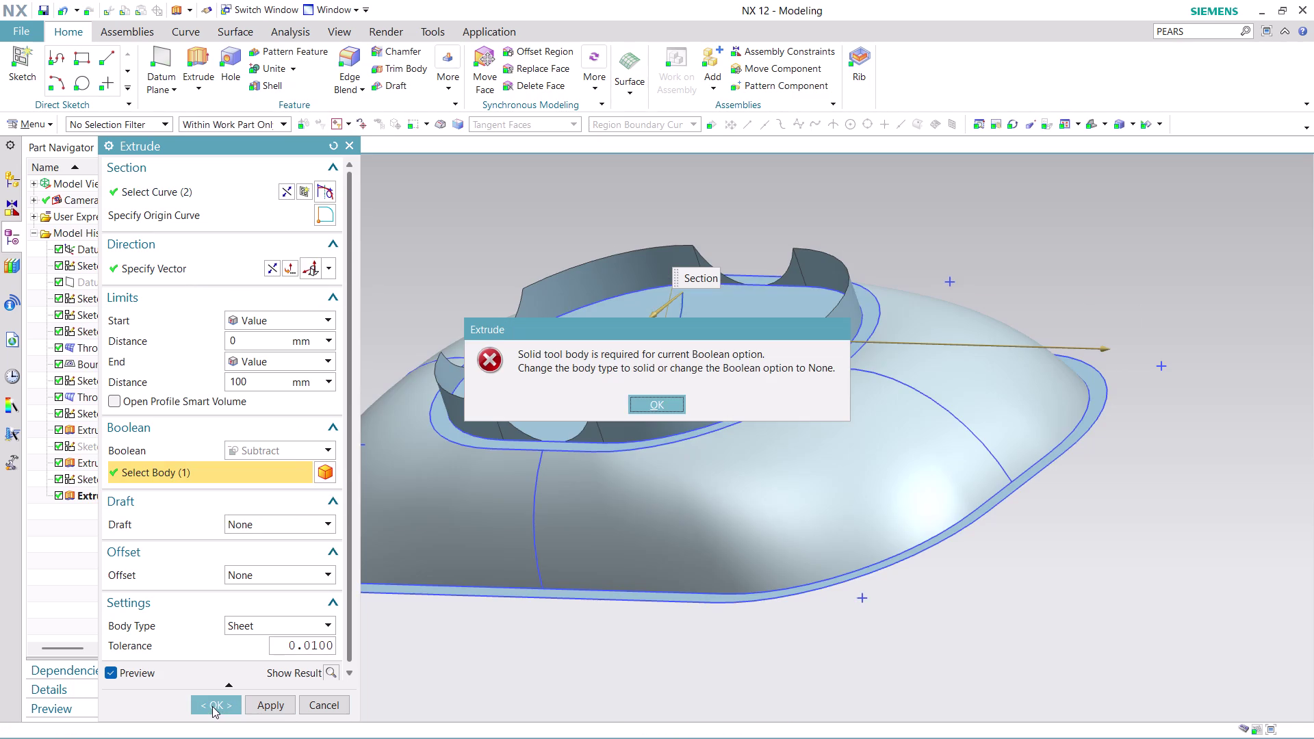
click(659, 406)
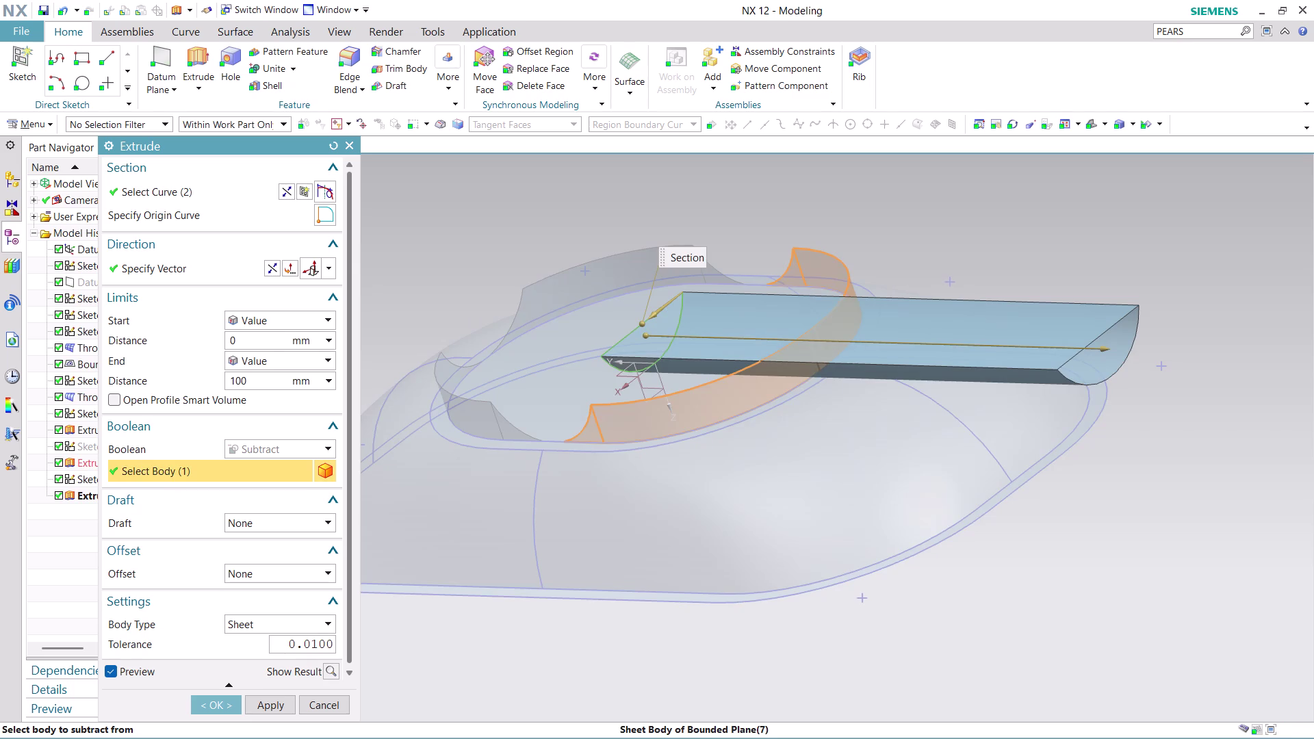
click(318, 705)
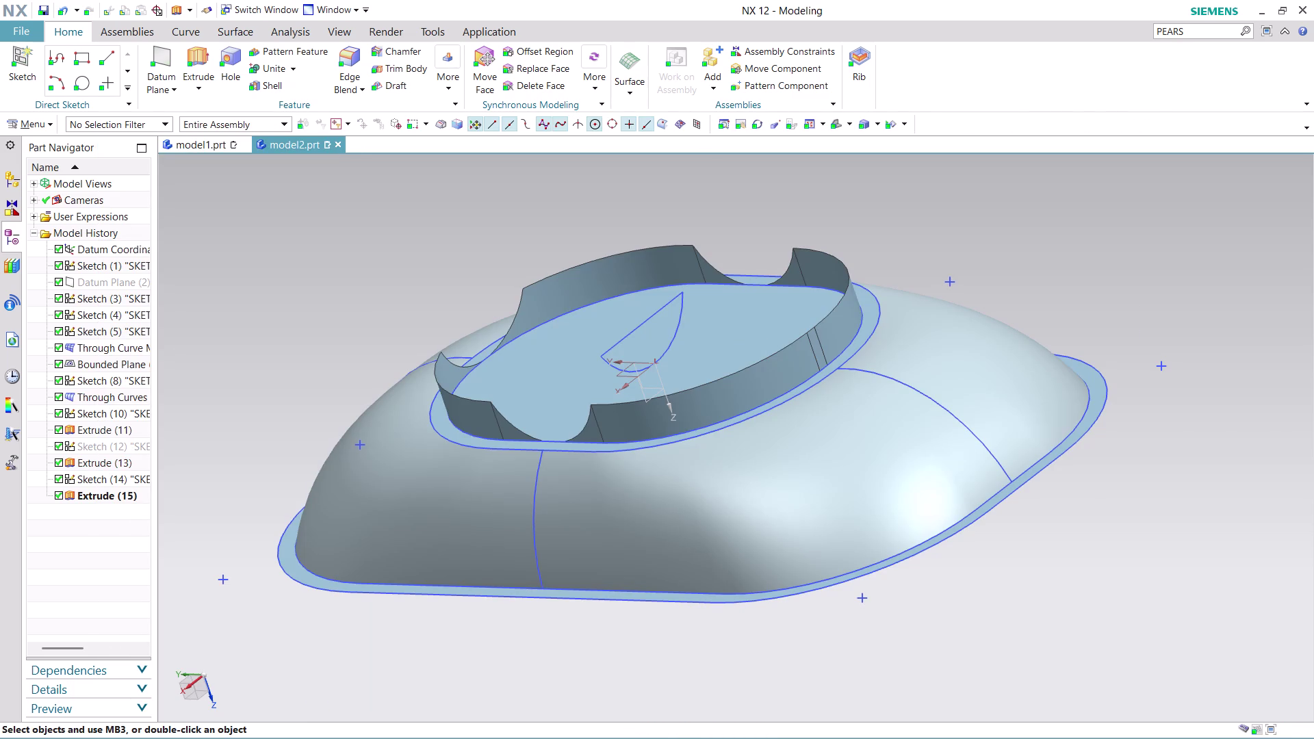
Hide Sketch (14) and orbit the bowl from above to a side-on view.
right_click(648, 322)
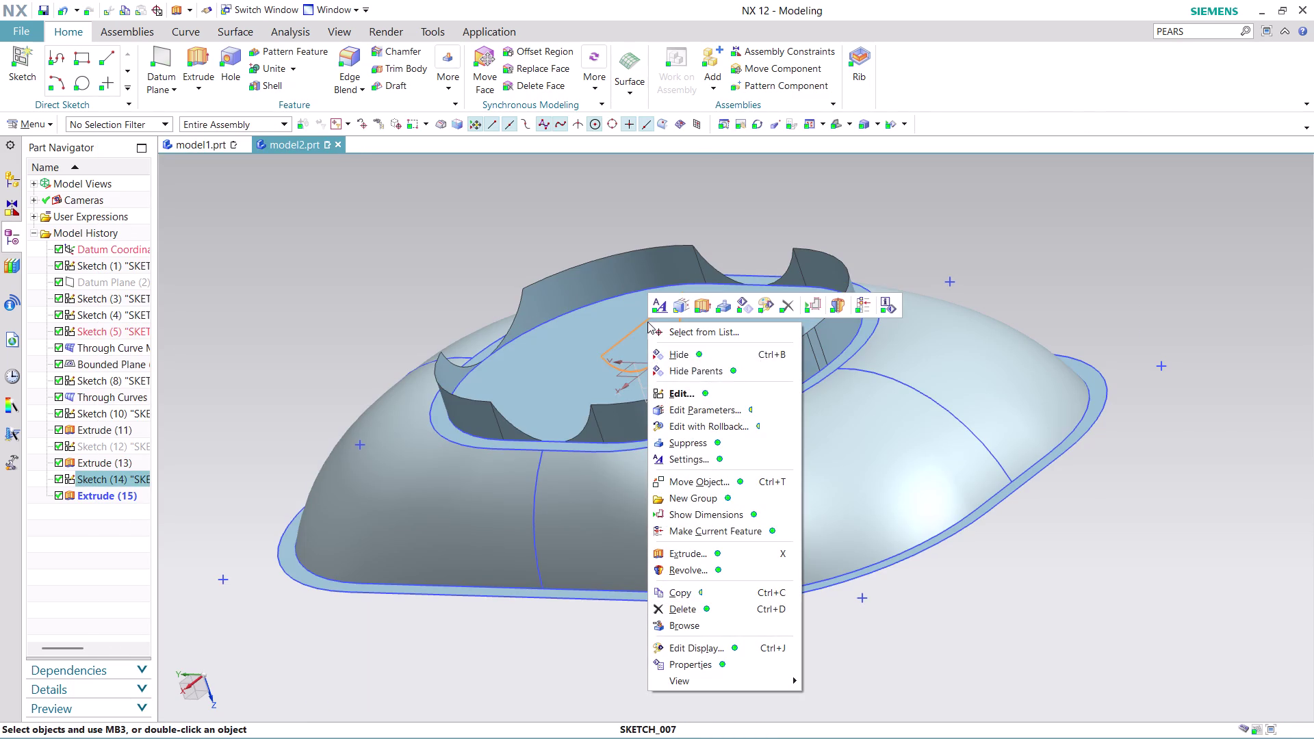
click(711, 352)
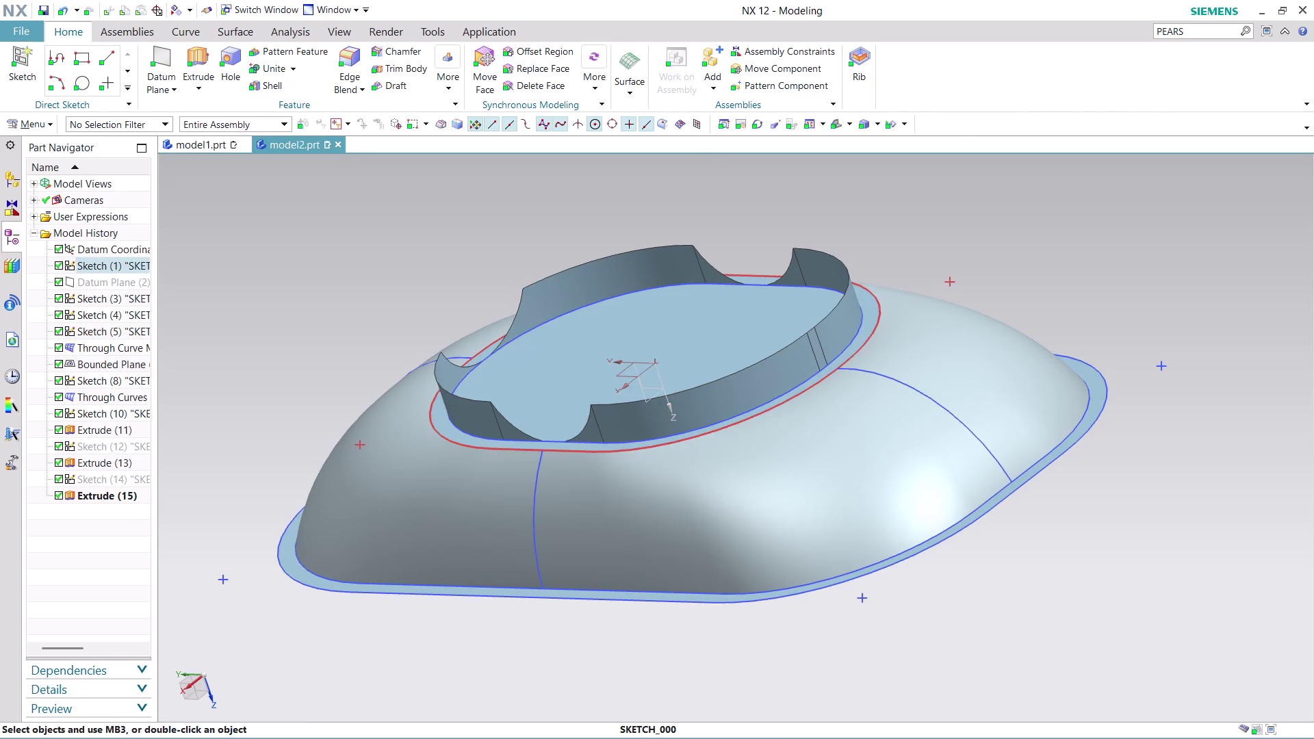
scroll(down, 3)
middle_drag(1152, 514, 920, 334)
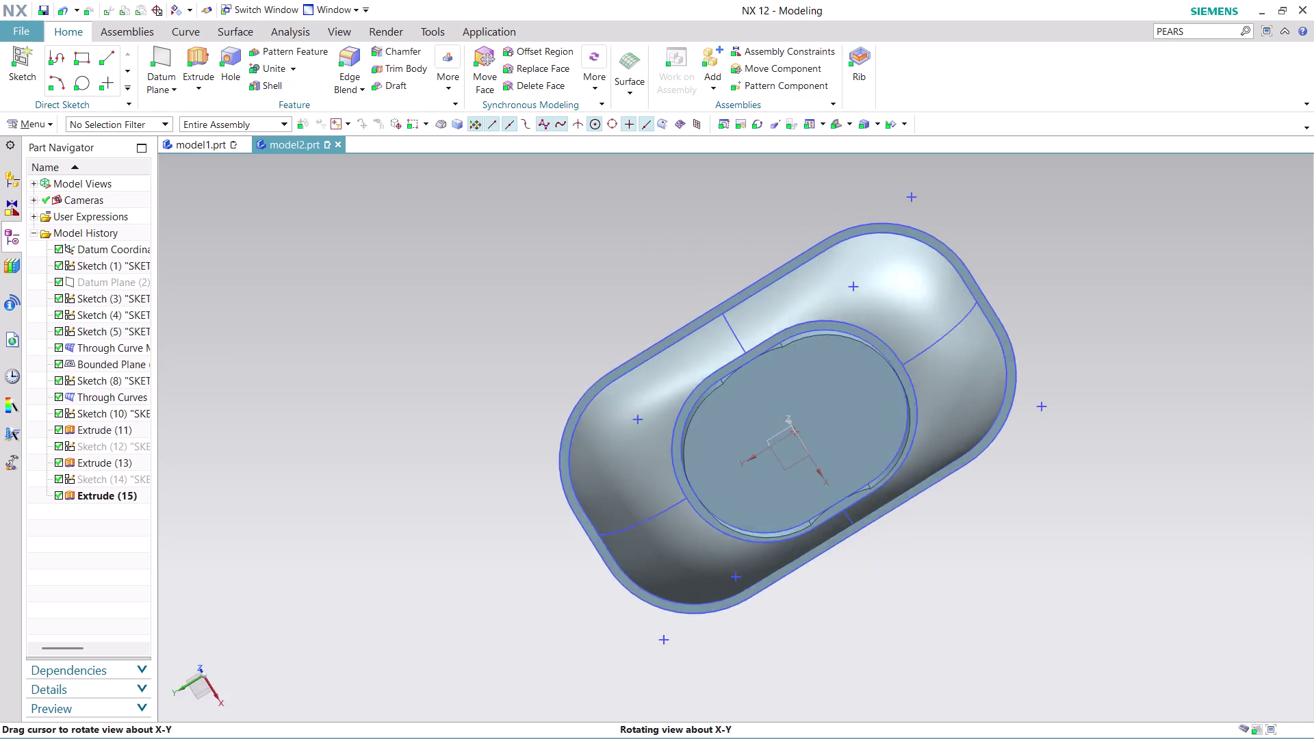
middle_drag(920, 335, 829, 375)
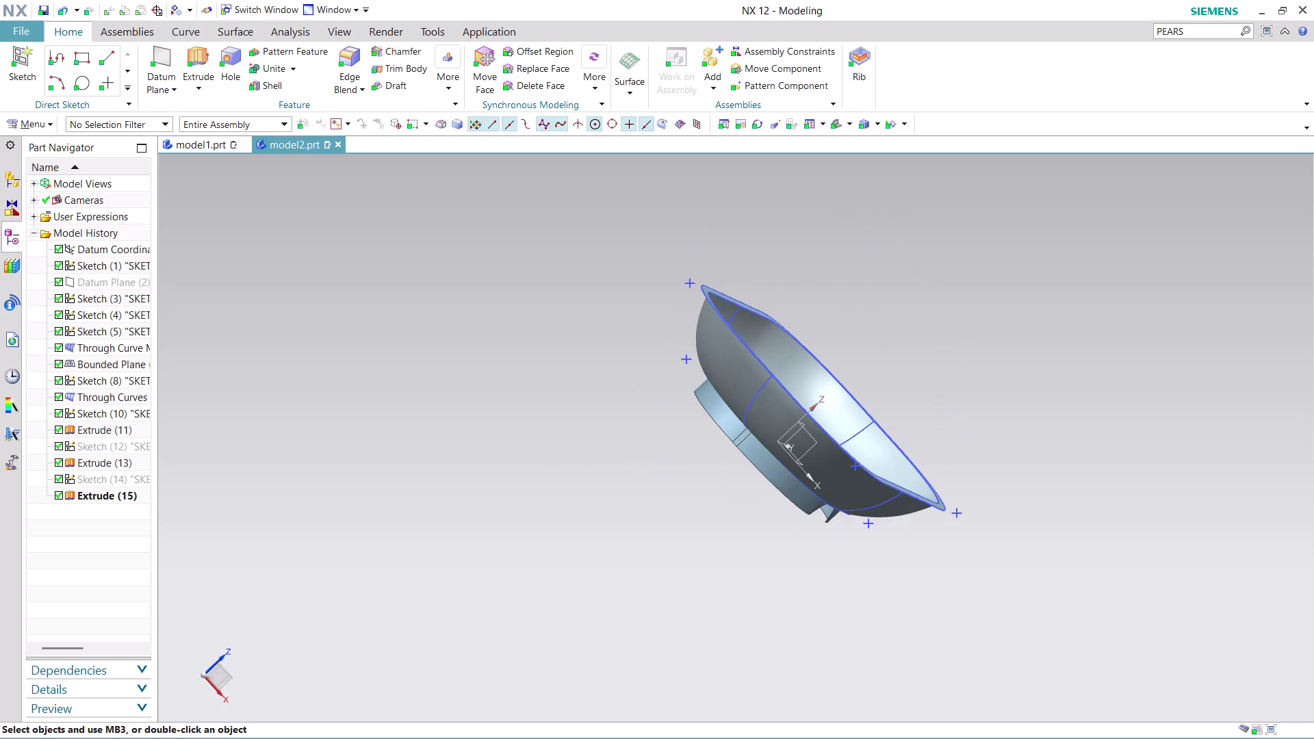
scroll(up, 3)
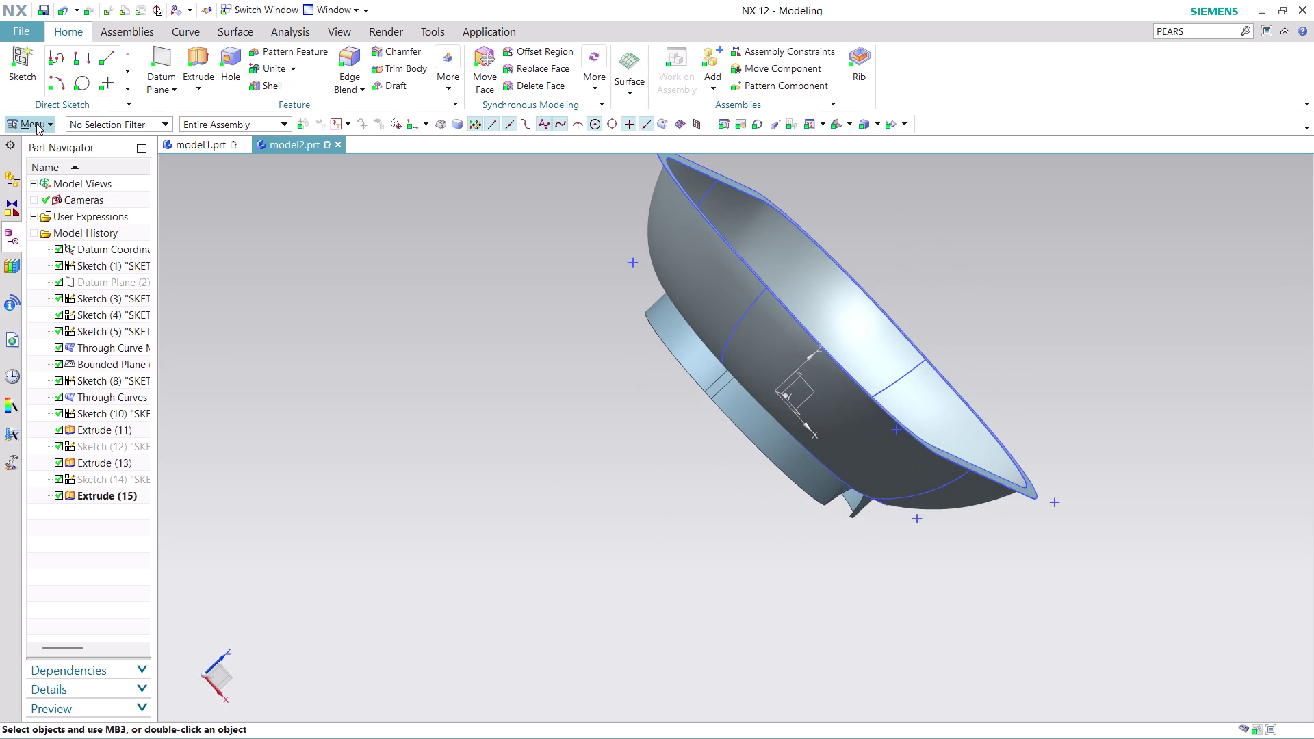
click(37, 124)
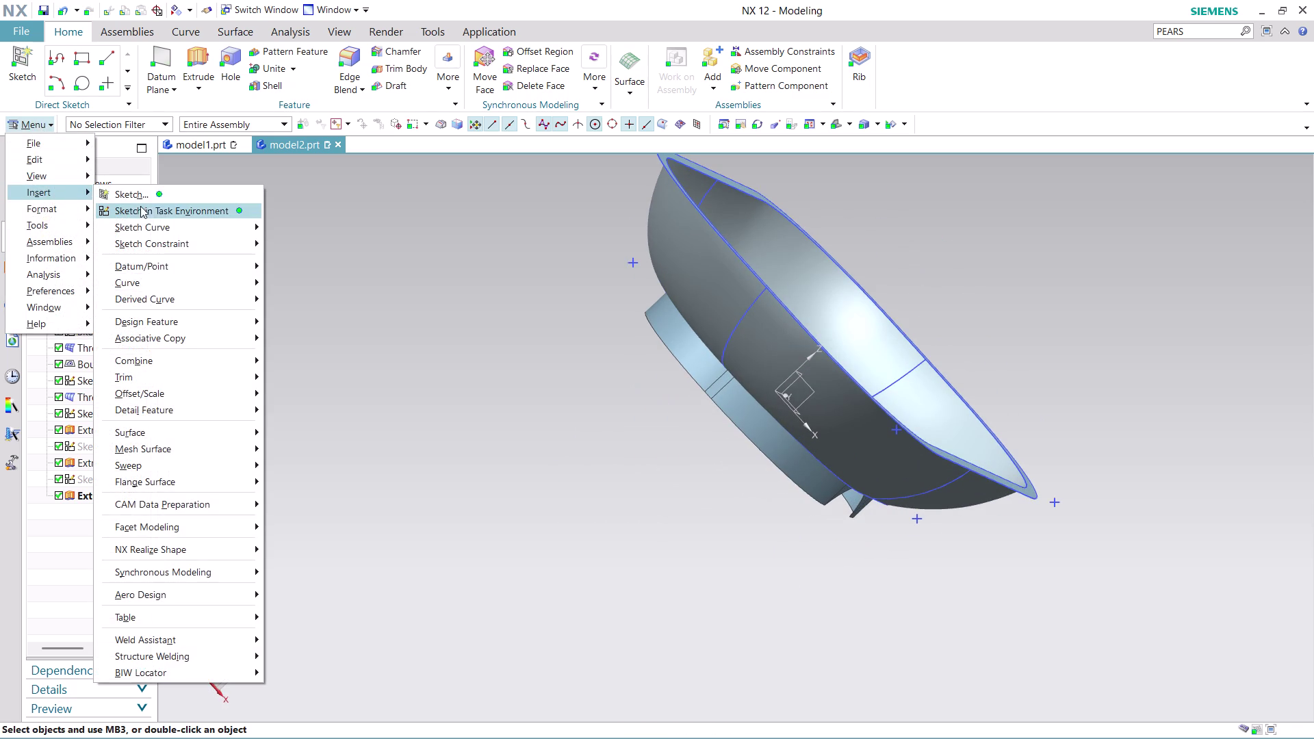
click(171, 210)
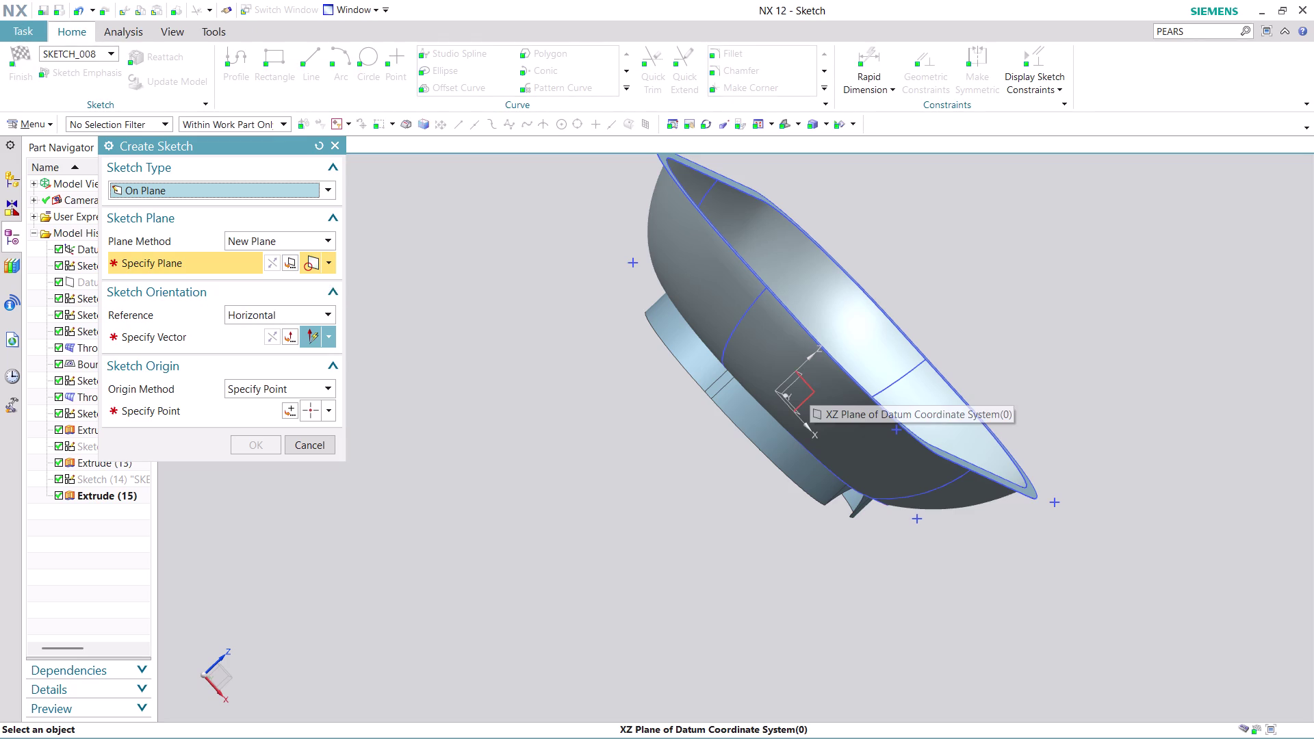
click(265, 236)
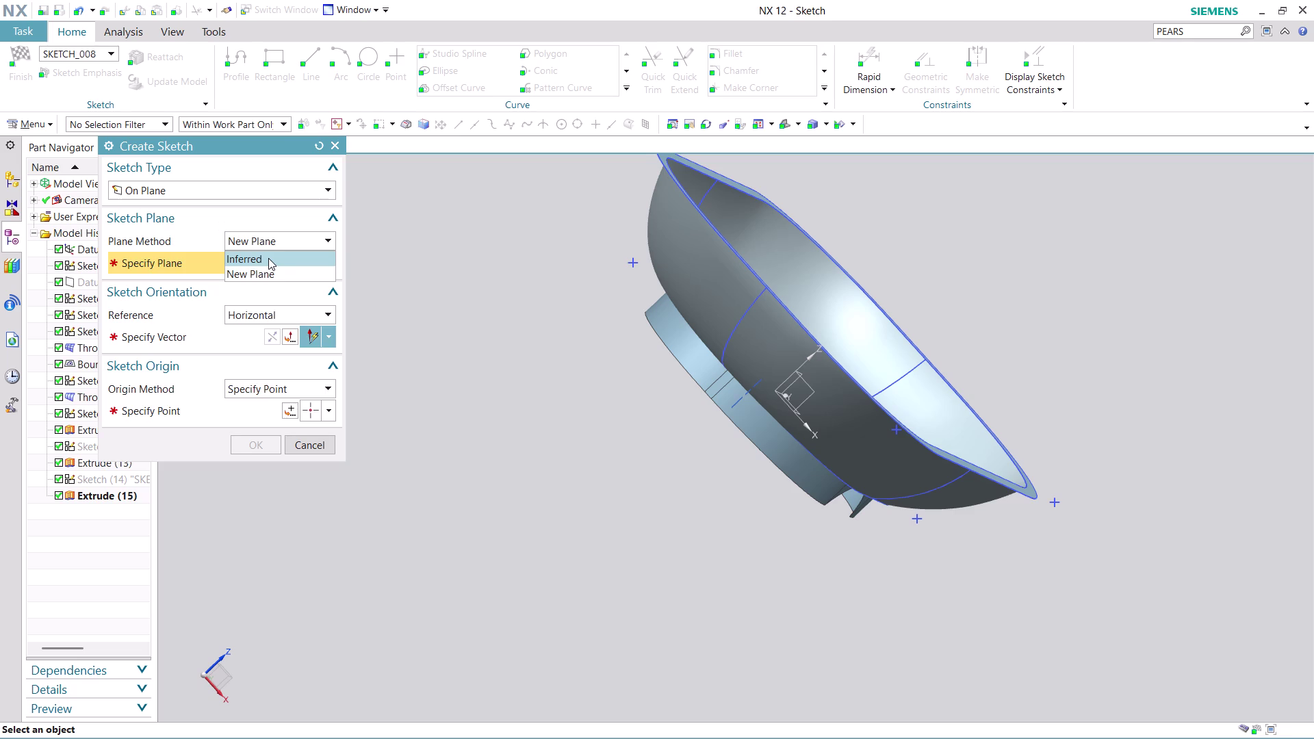
click(268, 258)
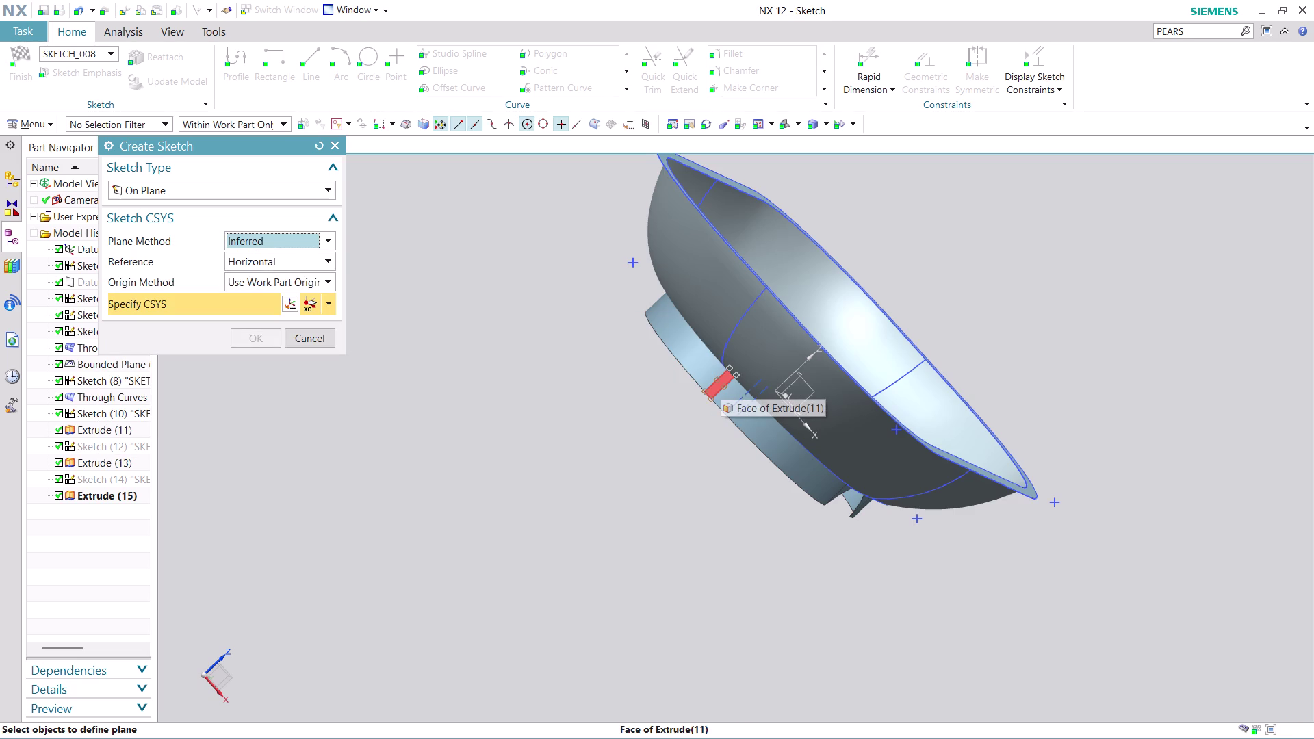
click(721, 381)
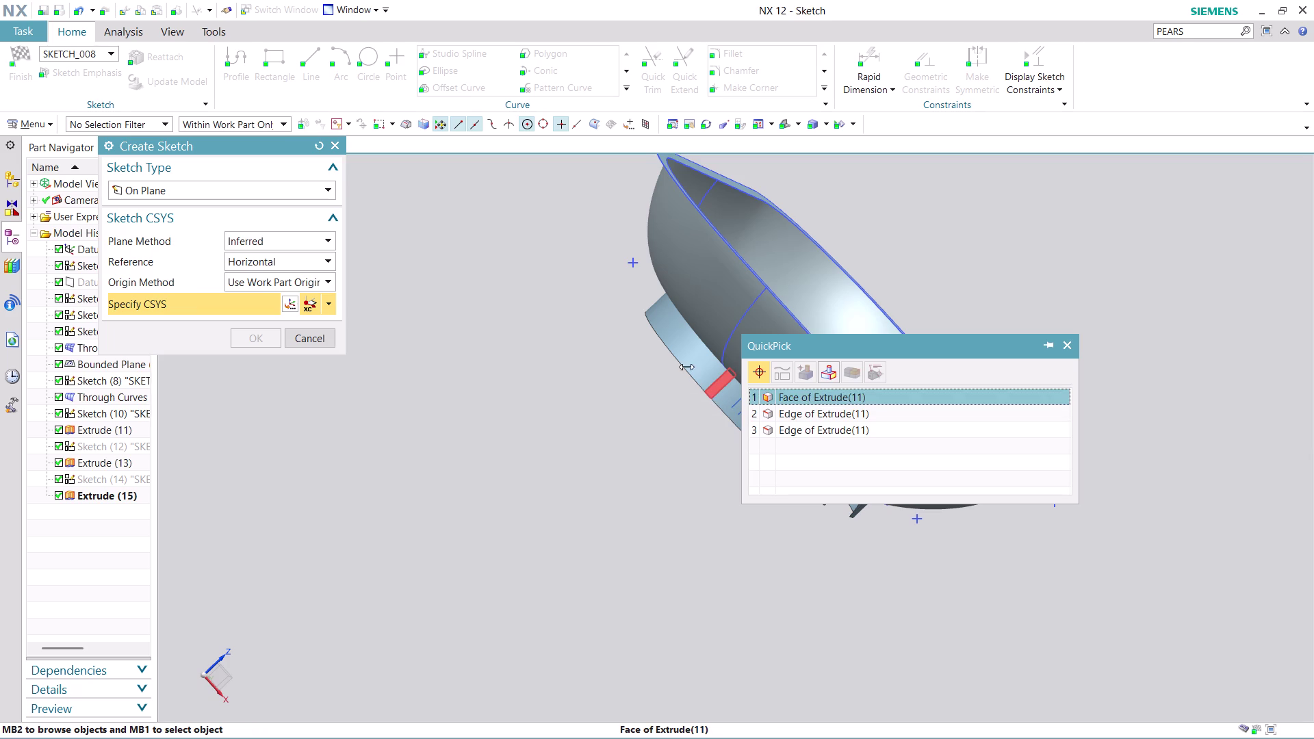
click(829, 392)
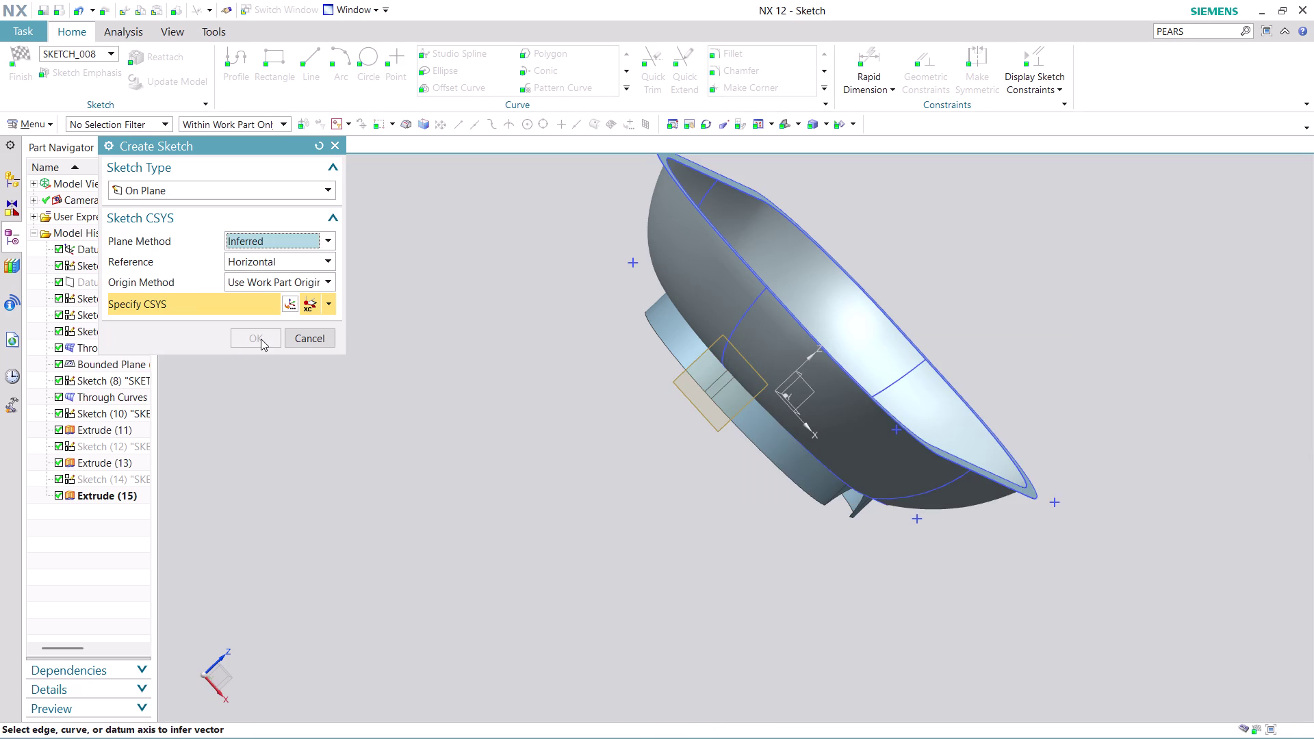
click(285, 305)
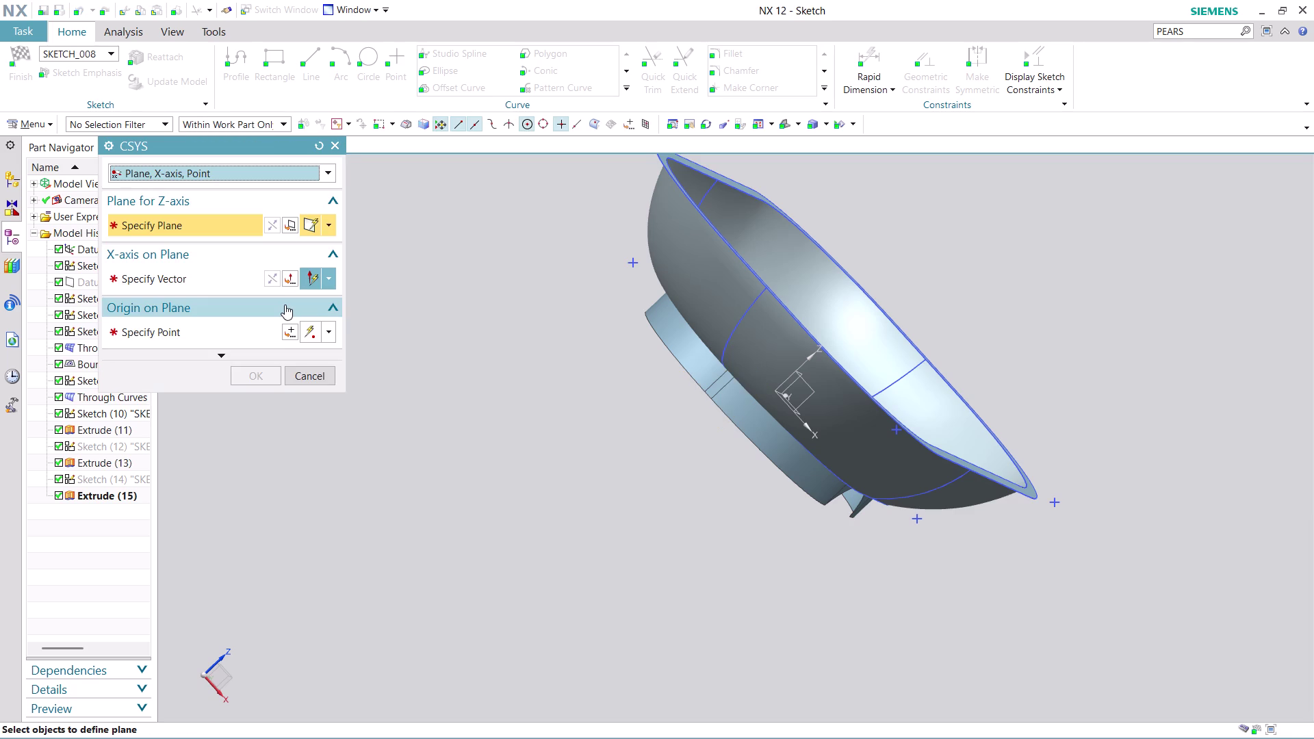
click(317, 378)
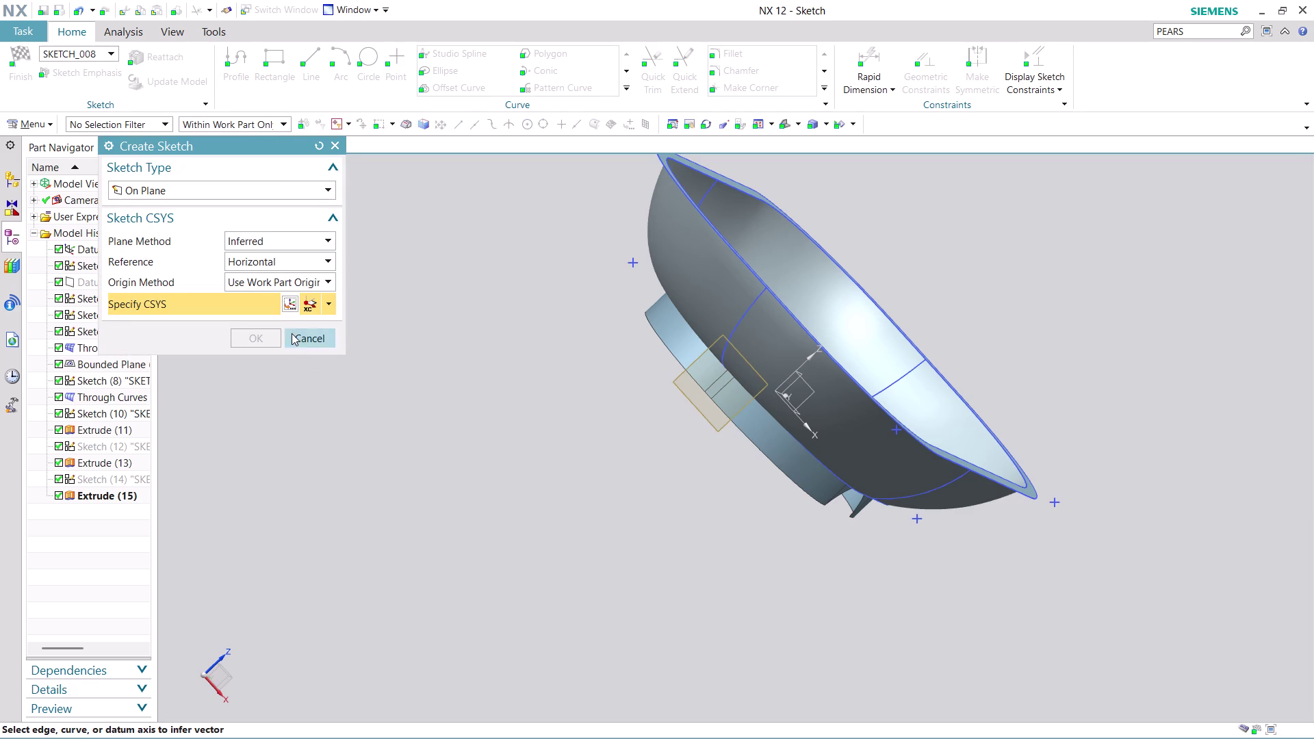
click(302, 240)
click(296, 265)
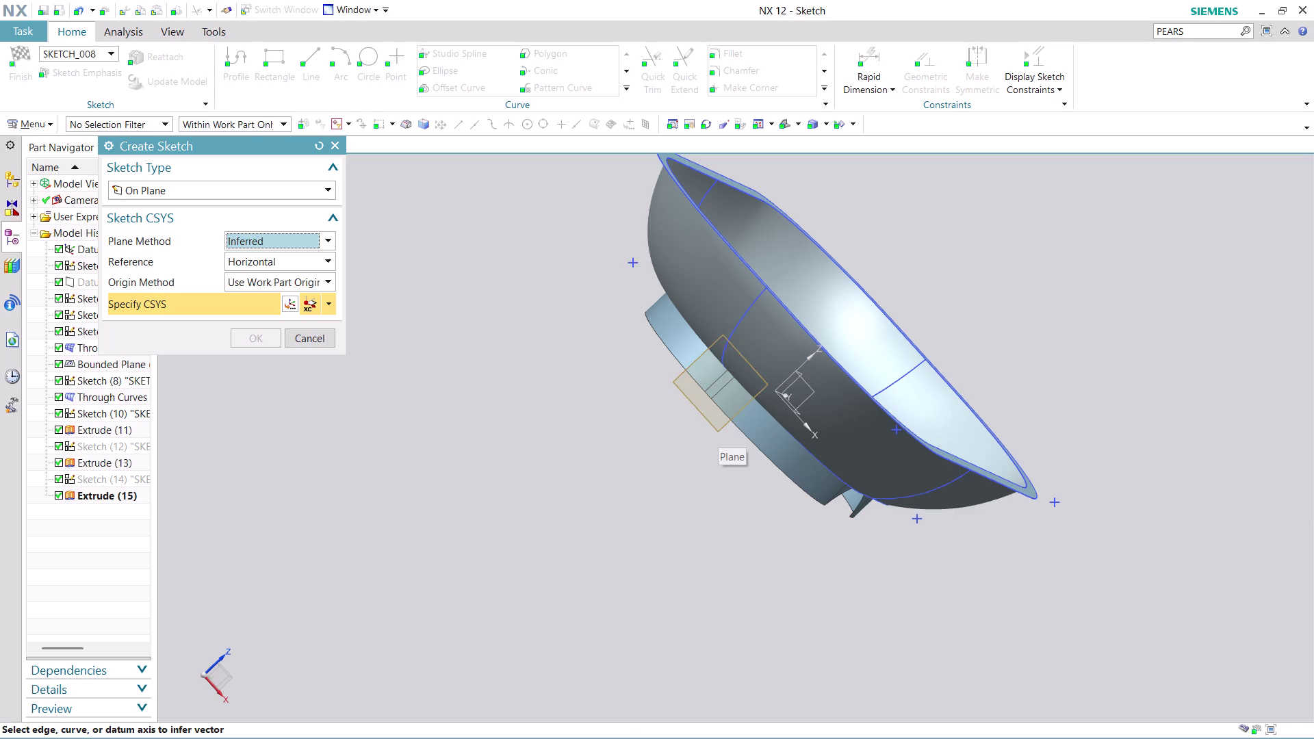
click(328, 345)
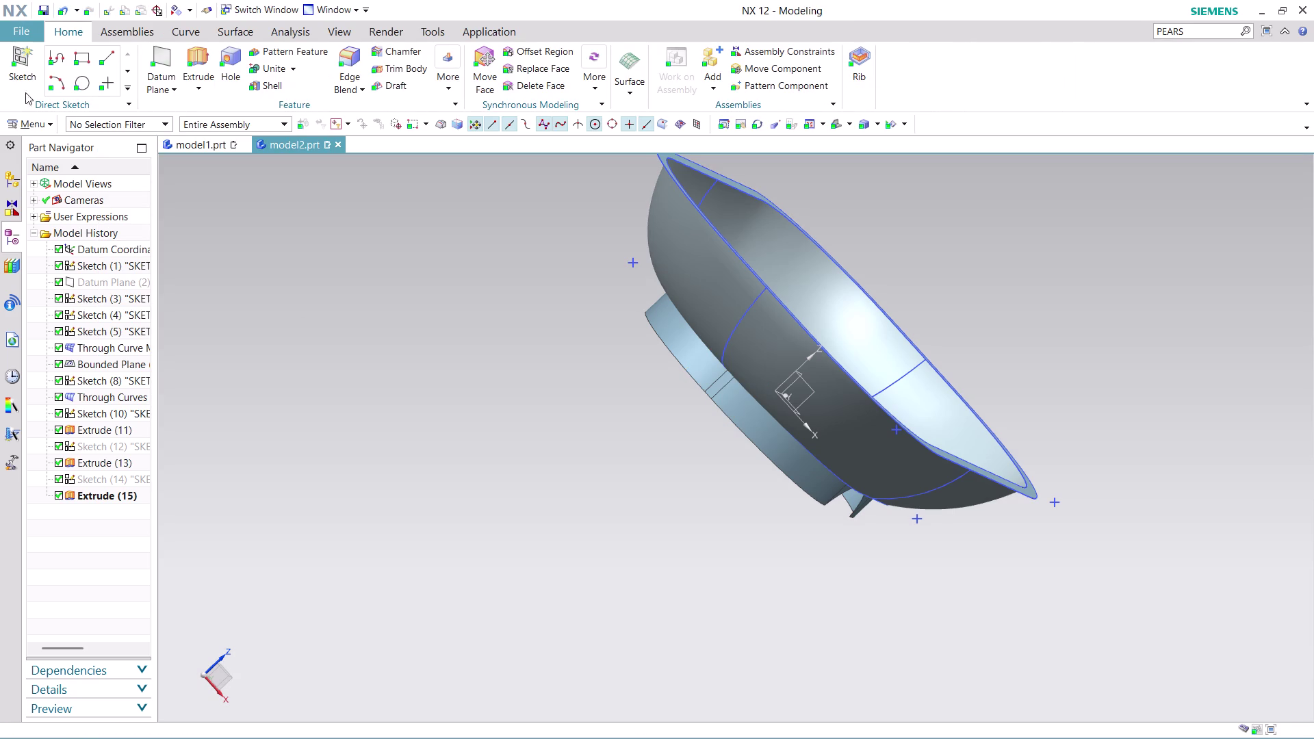
Begin a Sketch in Task Environment with its plane inferred from the rim side face.
click(33, 117)
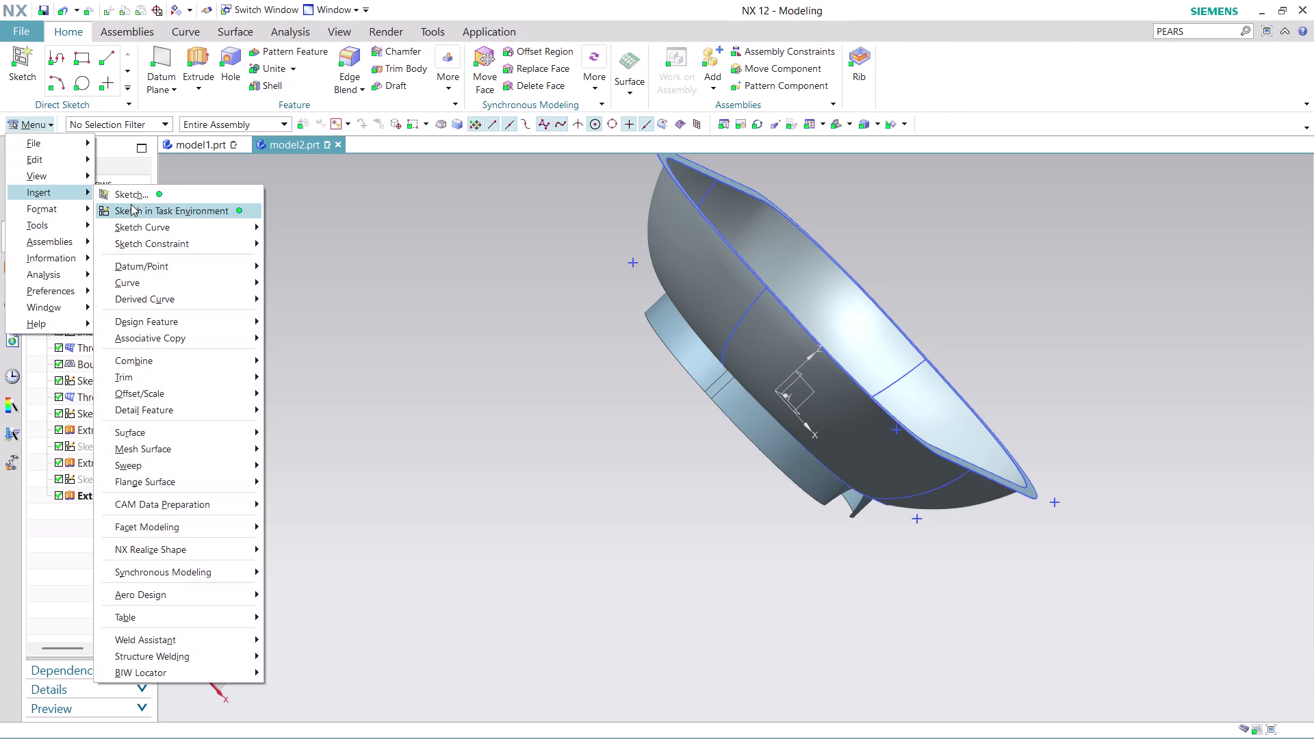
click(152, 211)
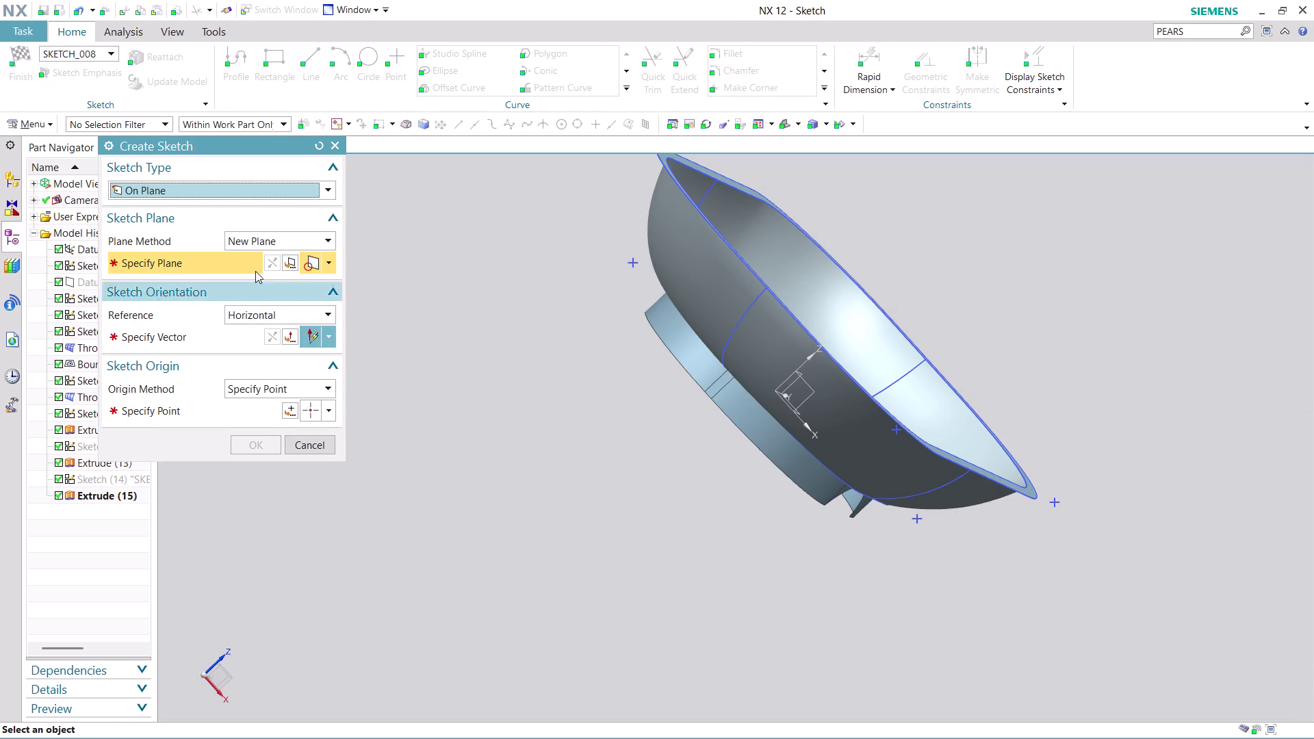
click(296, 243)
click(293, 258)
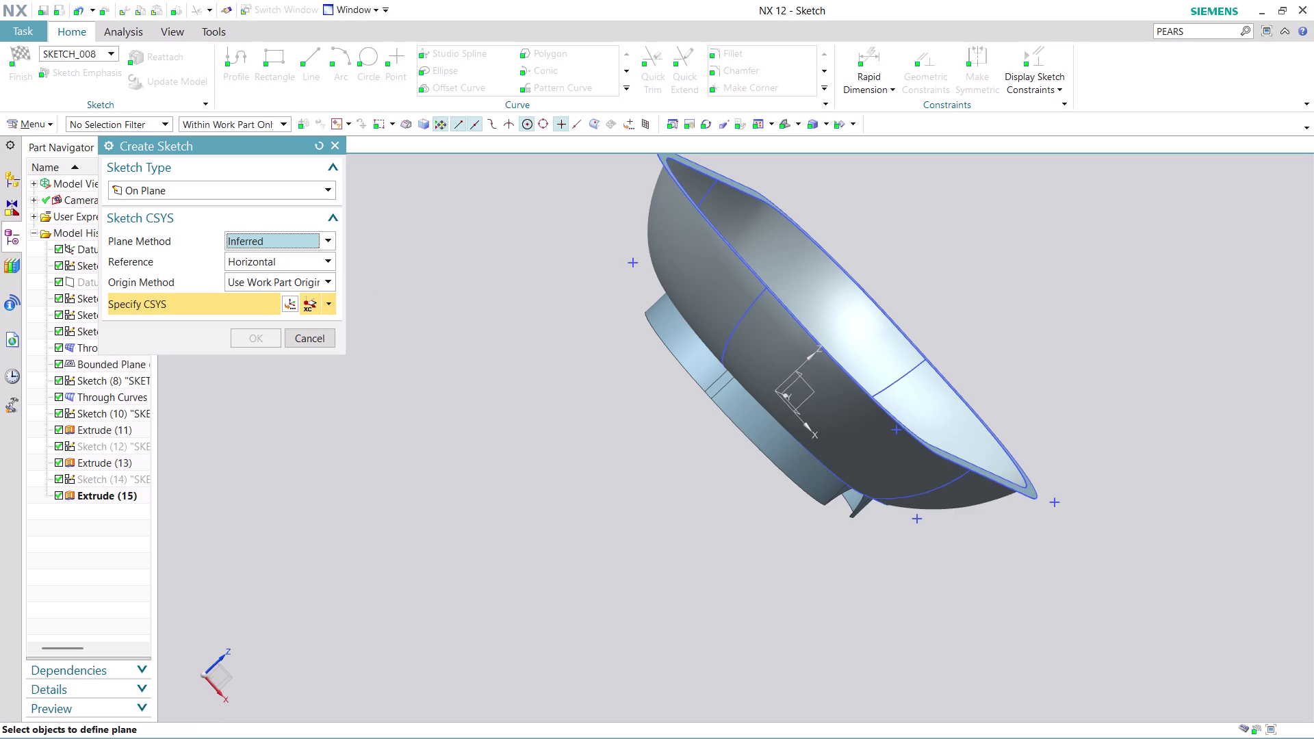
click(690, 344)
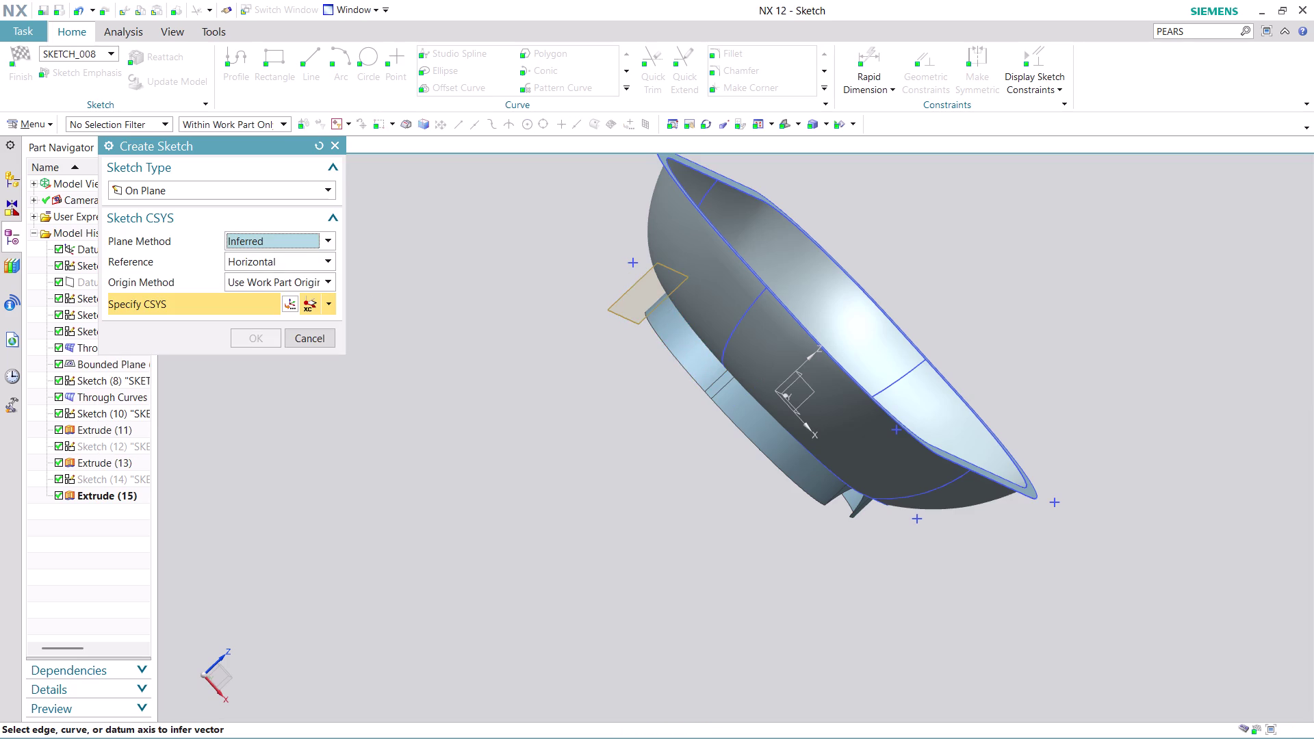
middle_drag(603, 357, 624, 371)
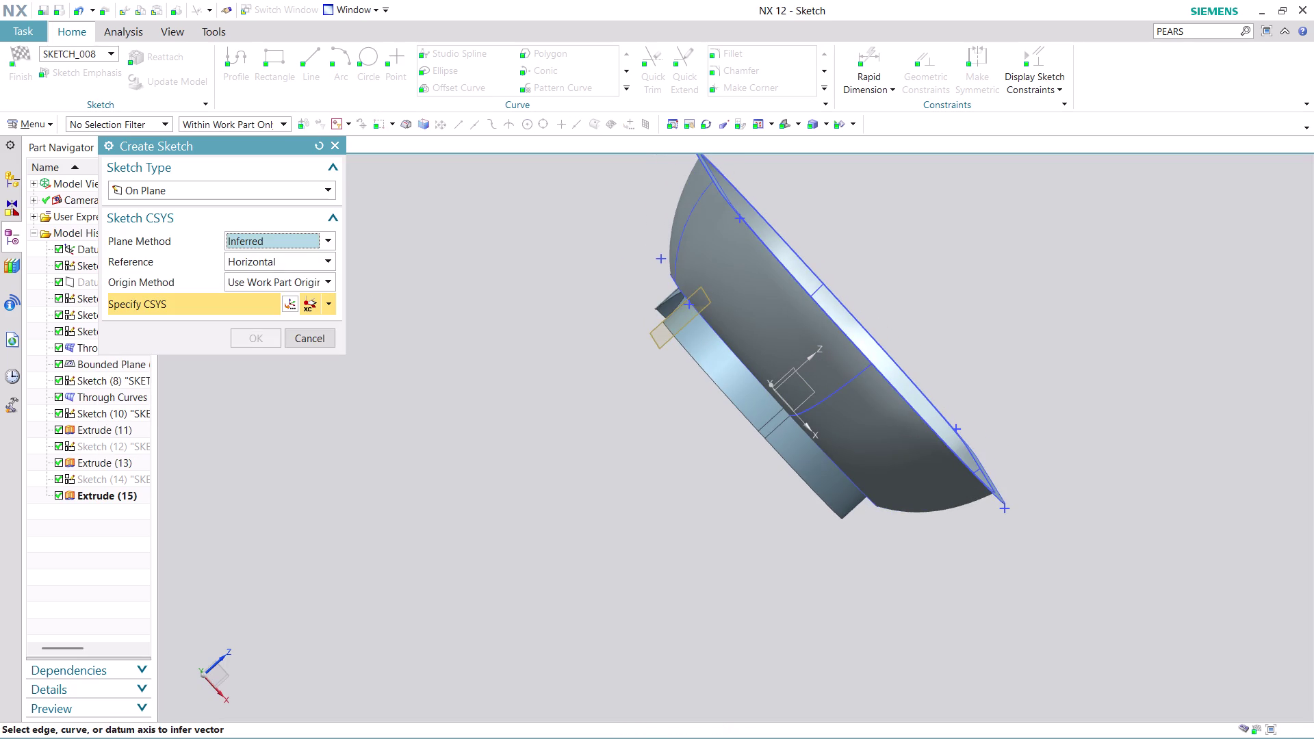
click(326, 259)
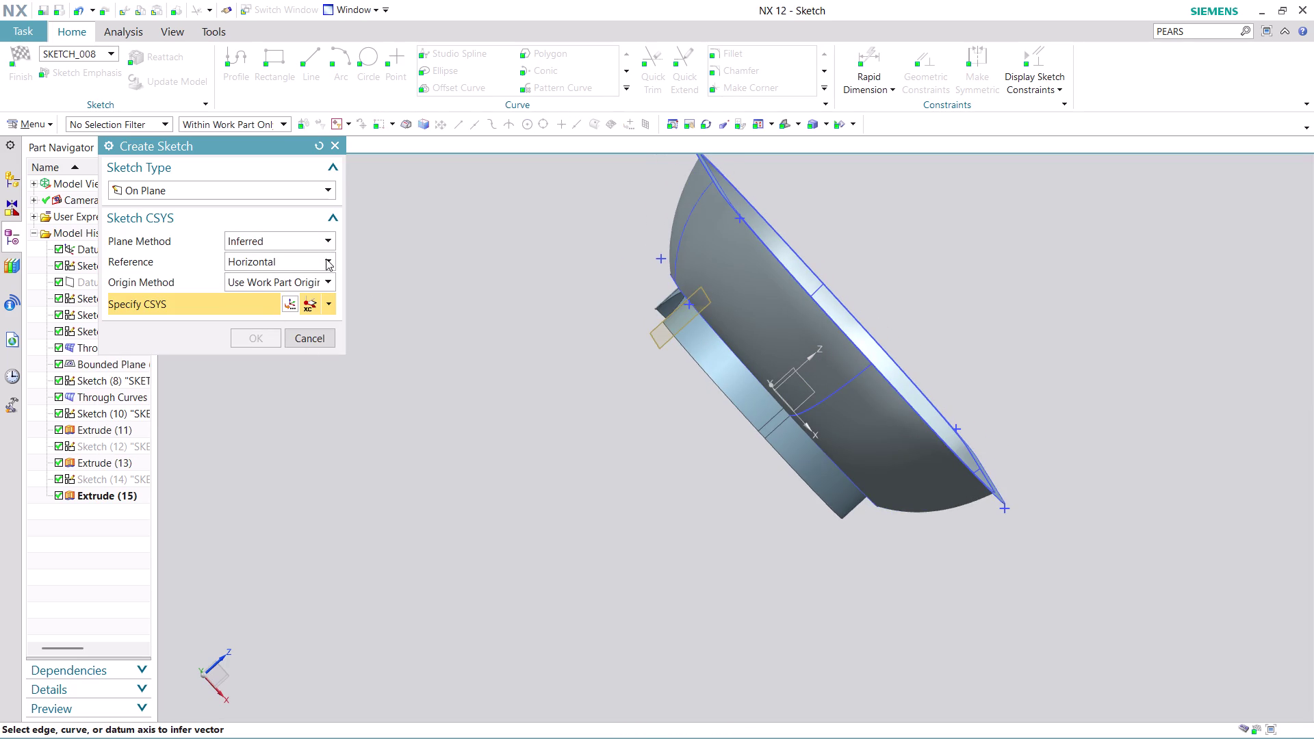